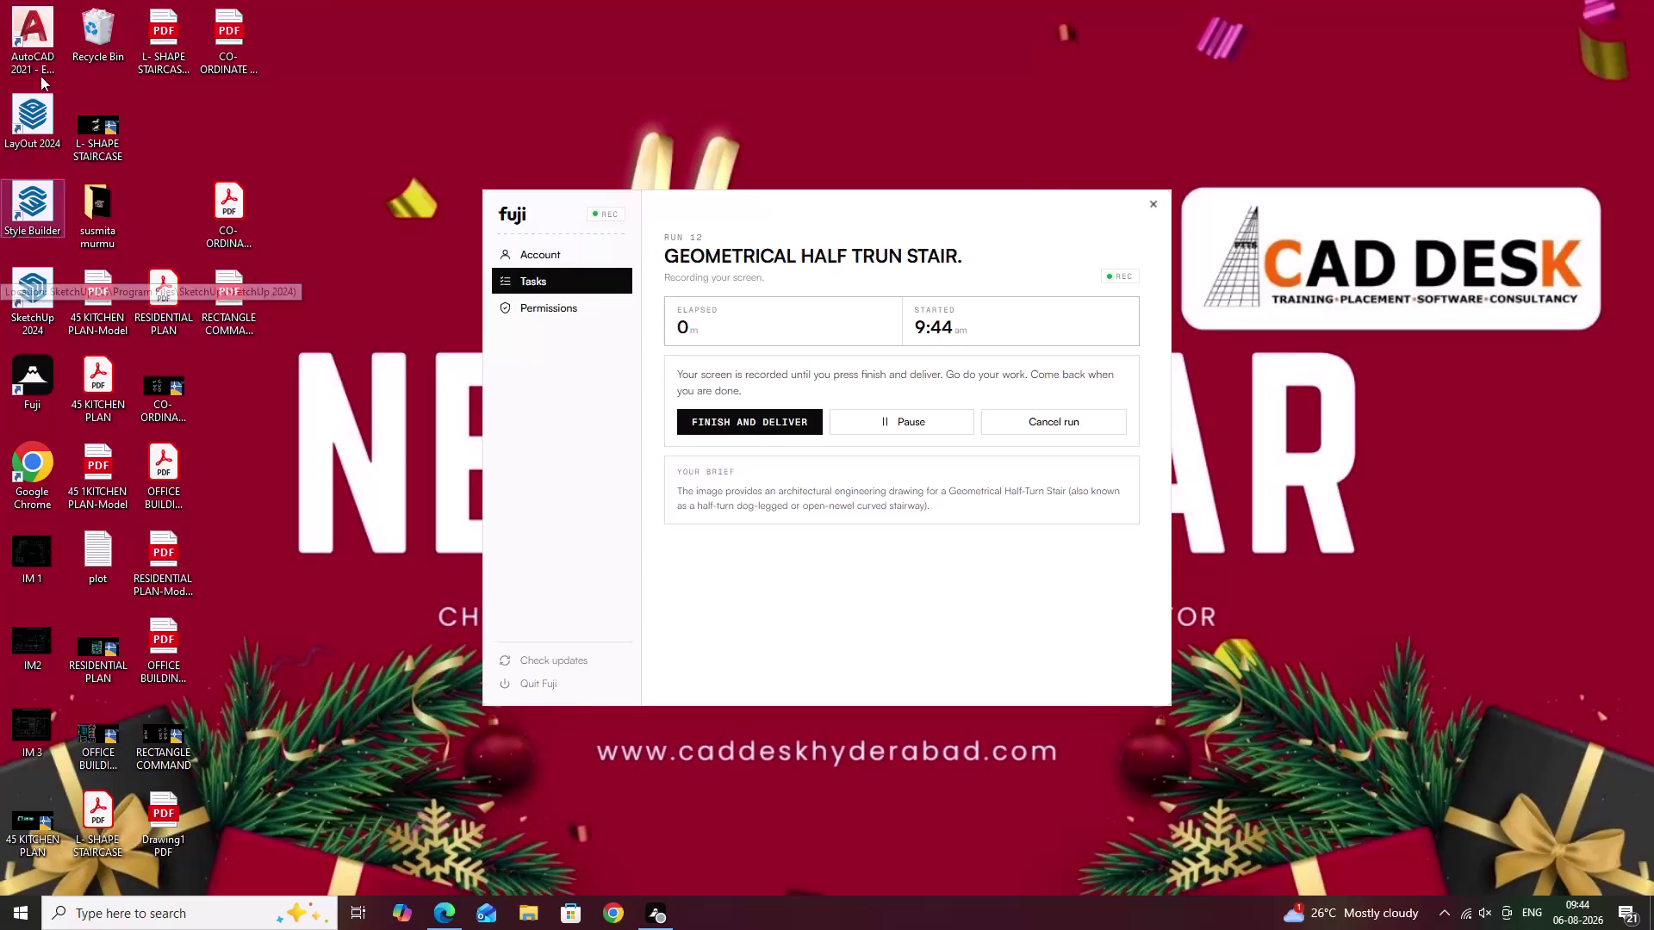
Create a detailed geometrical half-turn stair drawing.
Launch AutoCAD 2021 from its desktop shortcut.
double_click(42, 55)
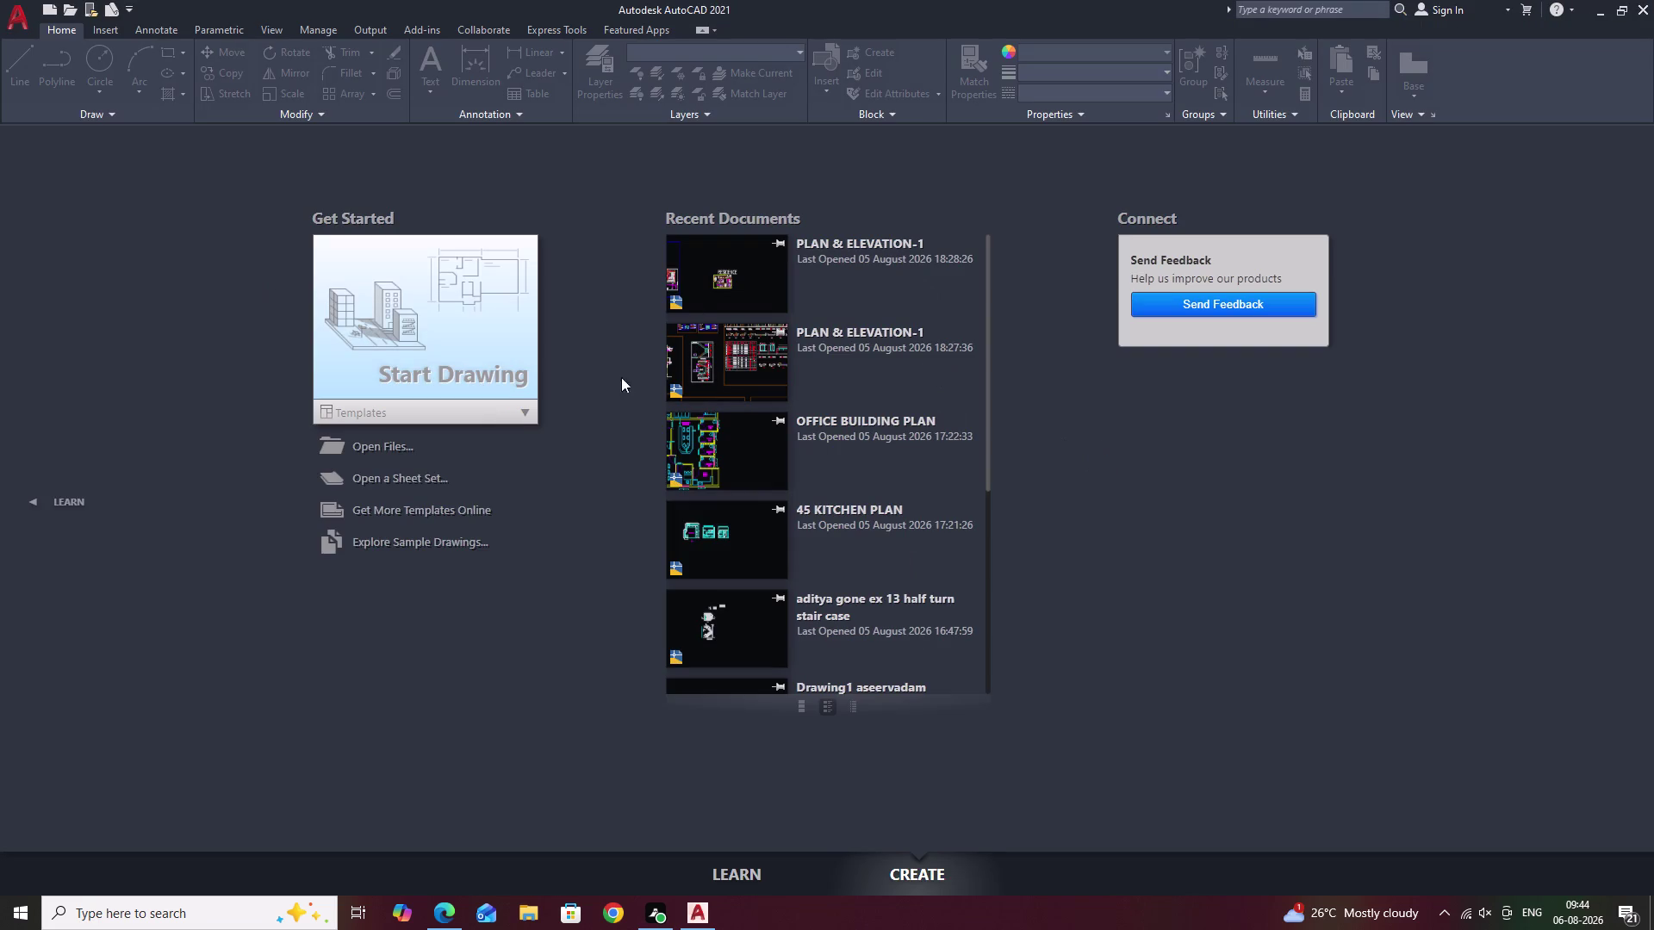
Start a new blank drawing and bring up Drawing Units with UN.
click(437, 340)
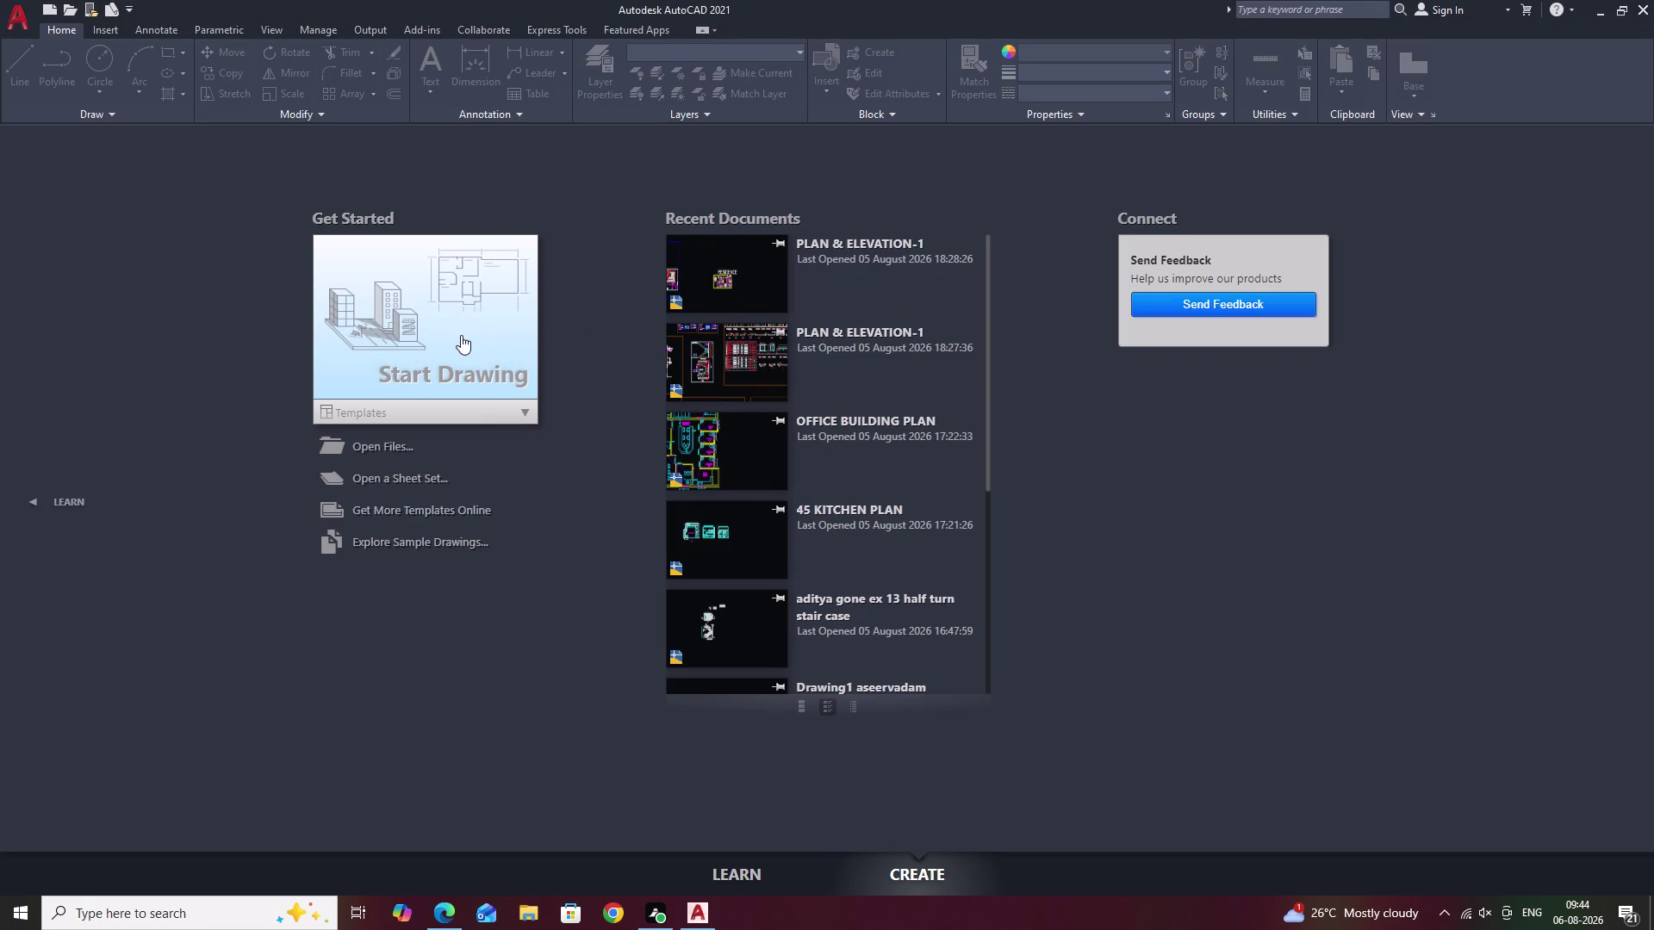
click(461, 335)
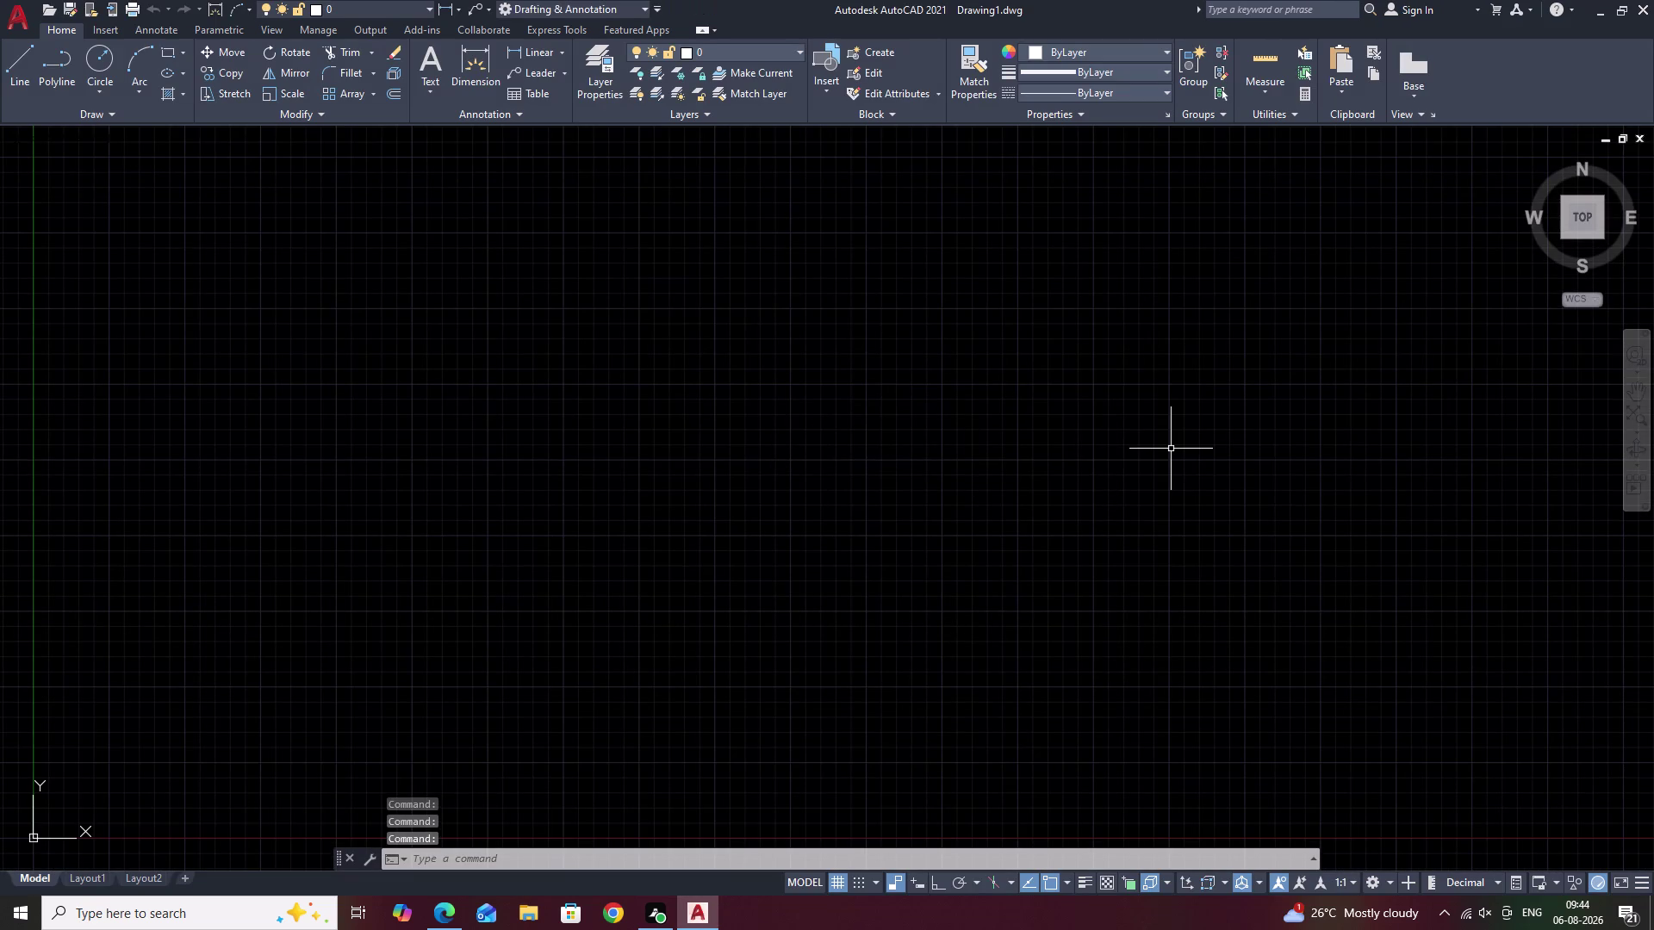
text(UN)
key(space)
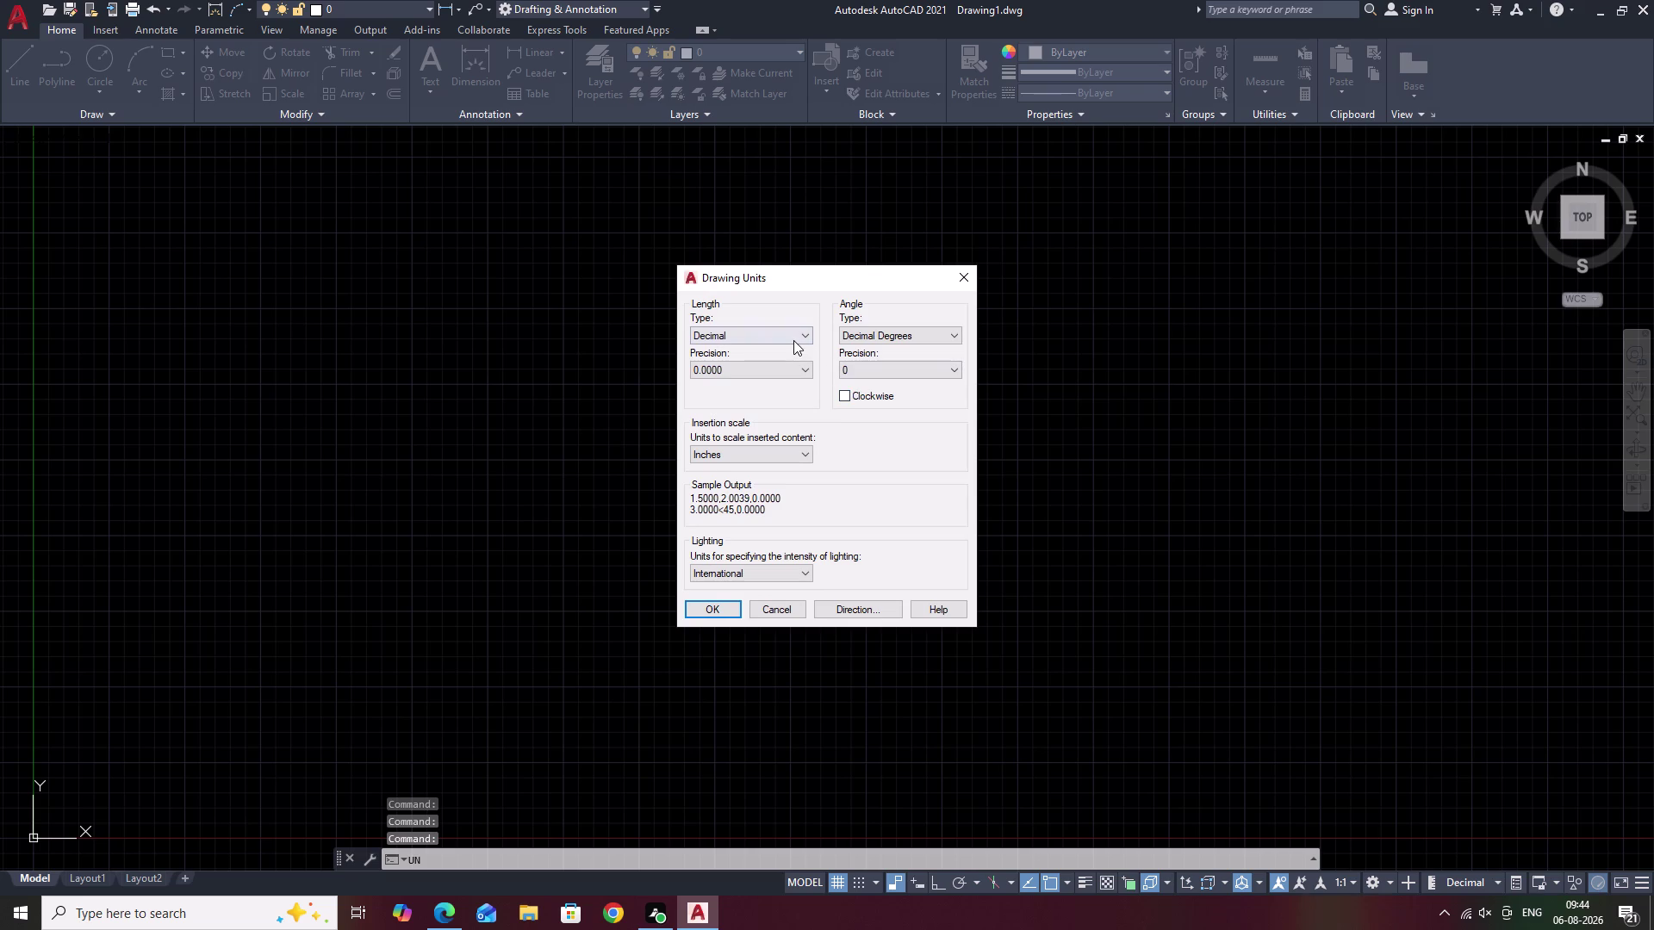
Set length type to Engineering with 0'-0.00" precision and confirm.
click(793, 336)
click(769, 373)
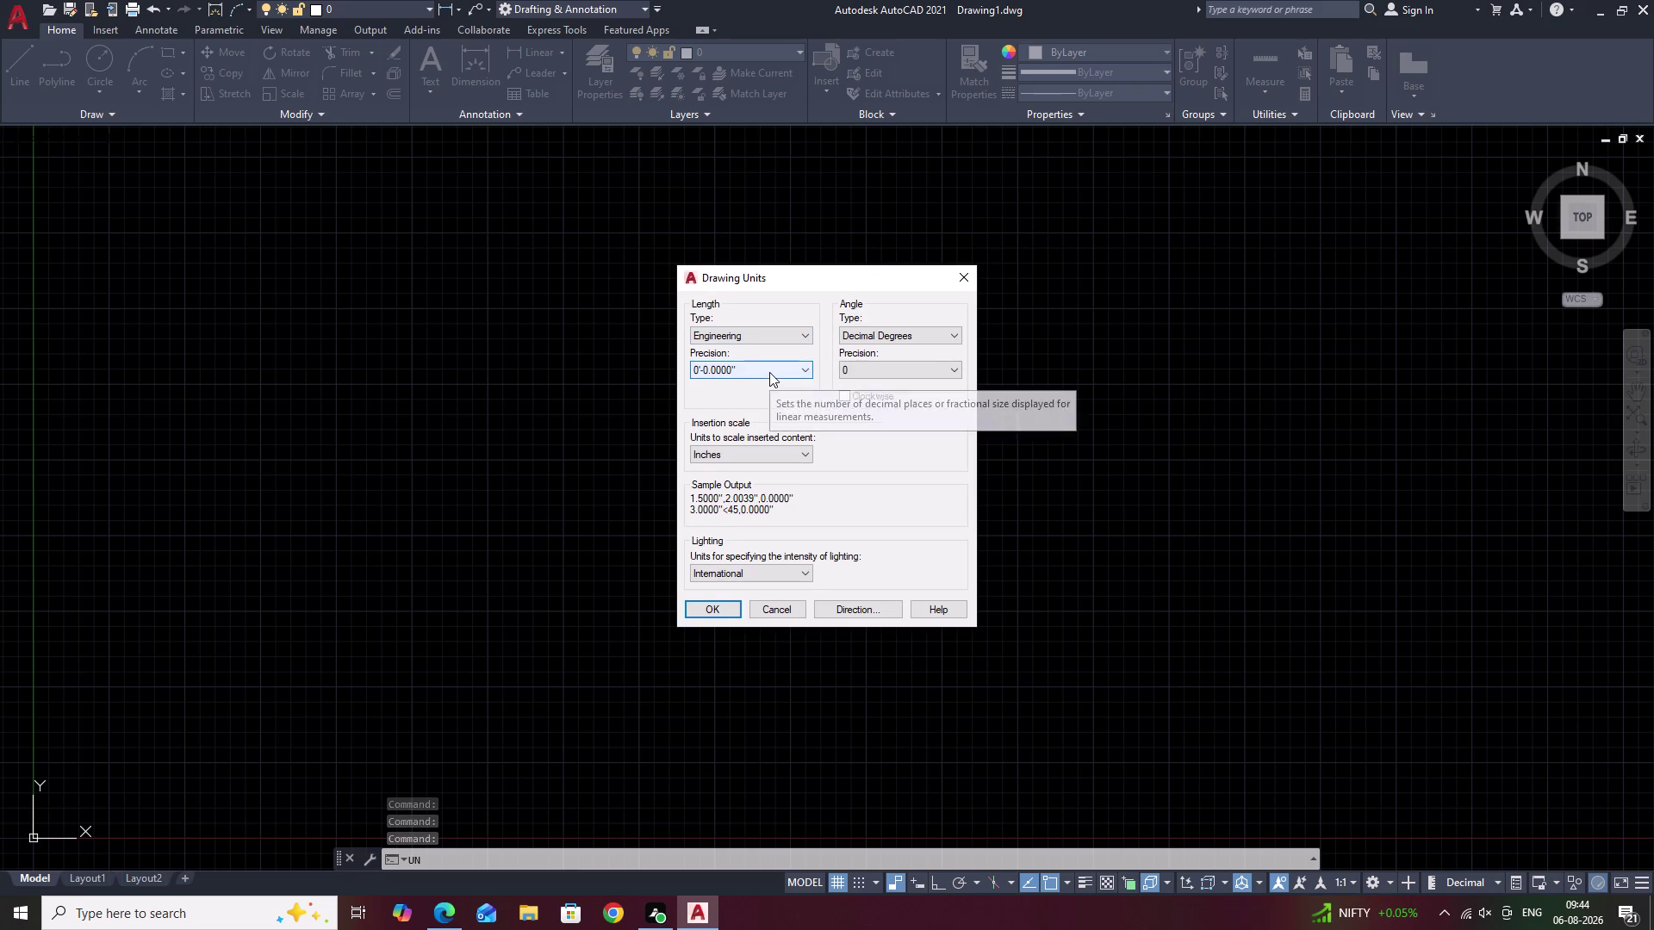
click(769, 372)
click(748, 405)
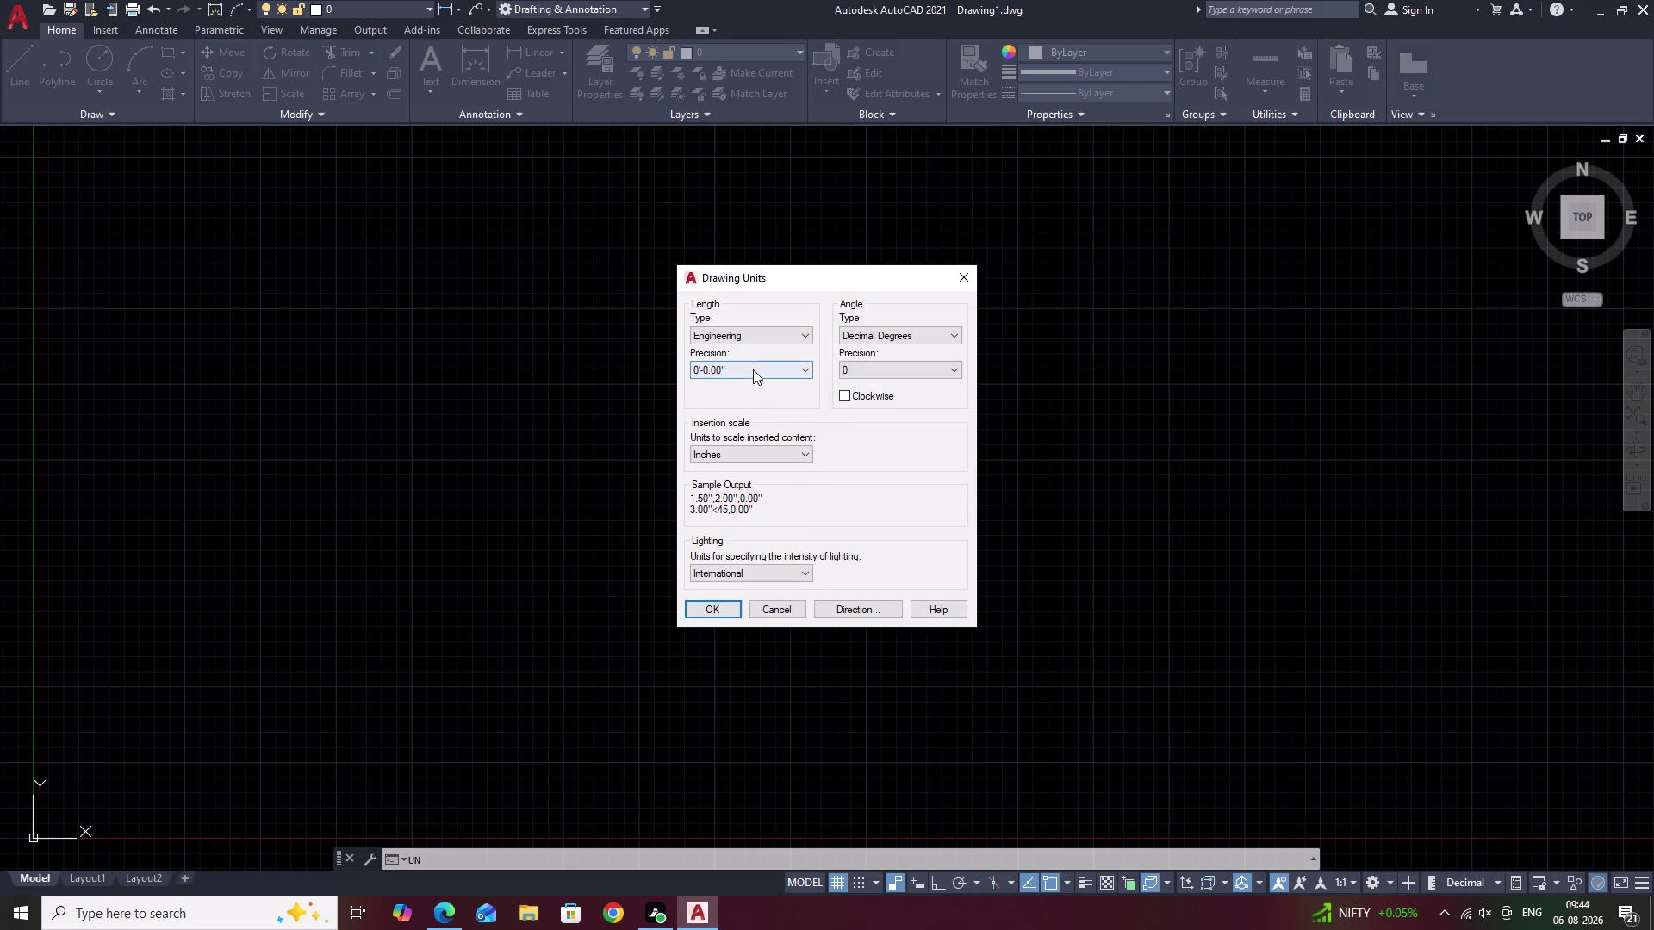
click(728, 611)
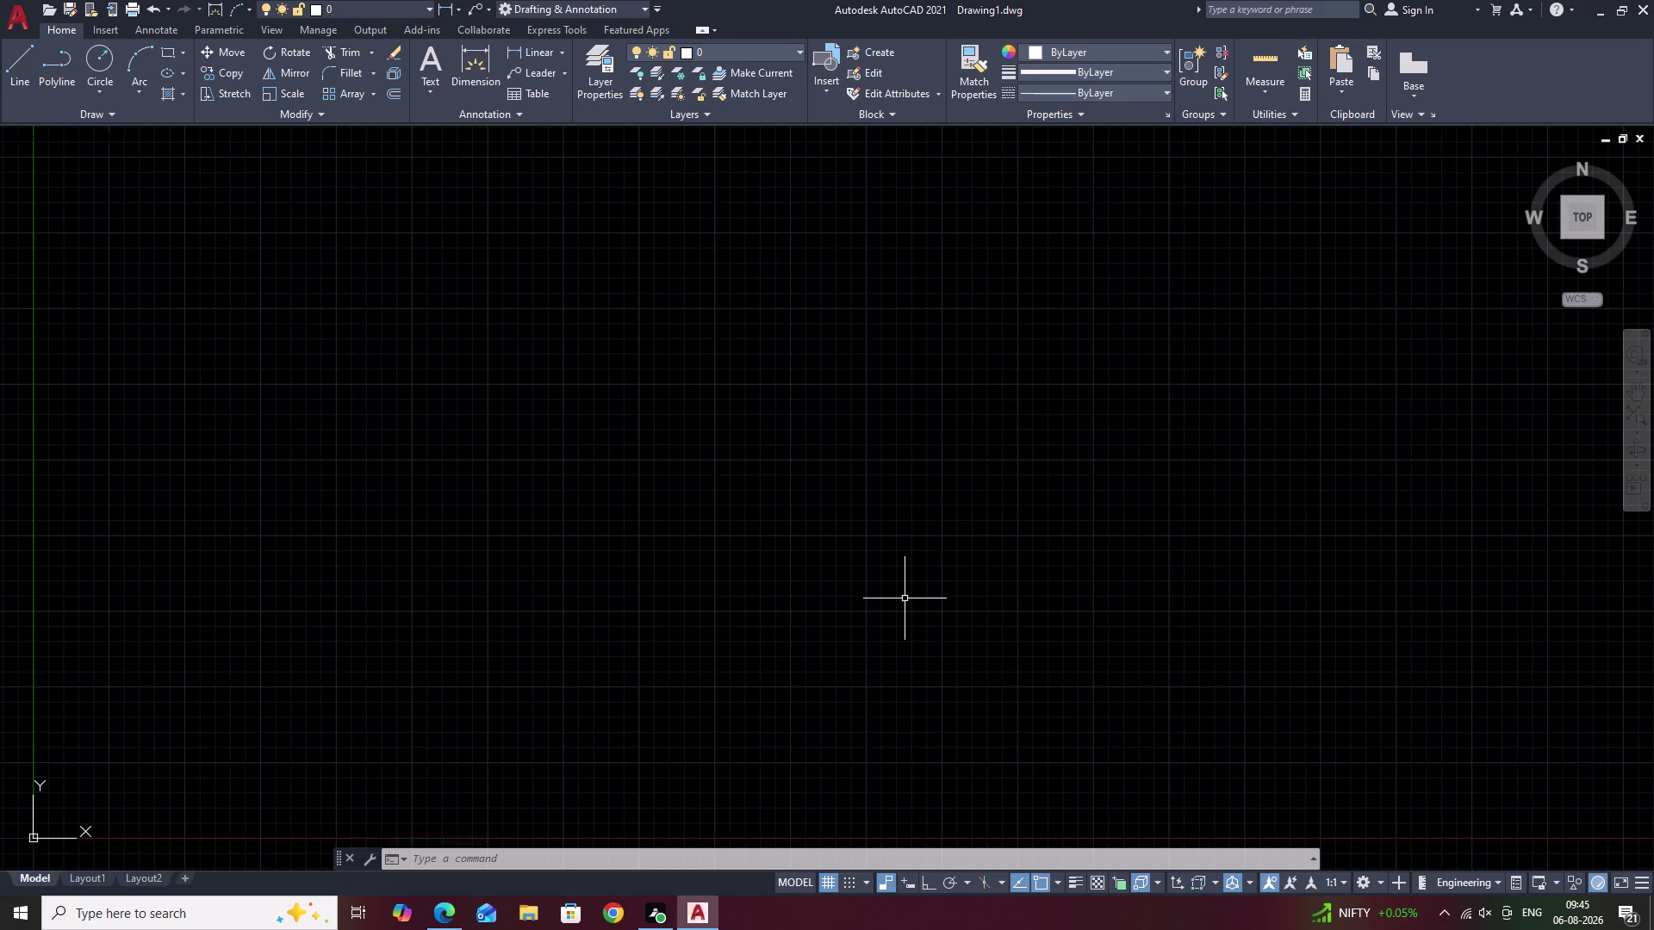
Set the Standard dimension style's primary units to Engineering with 0'-0.00" precision.
text(D)
key(space)
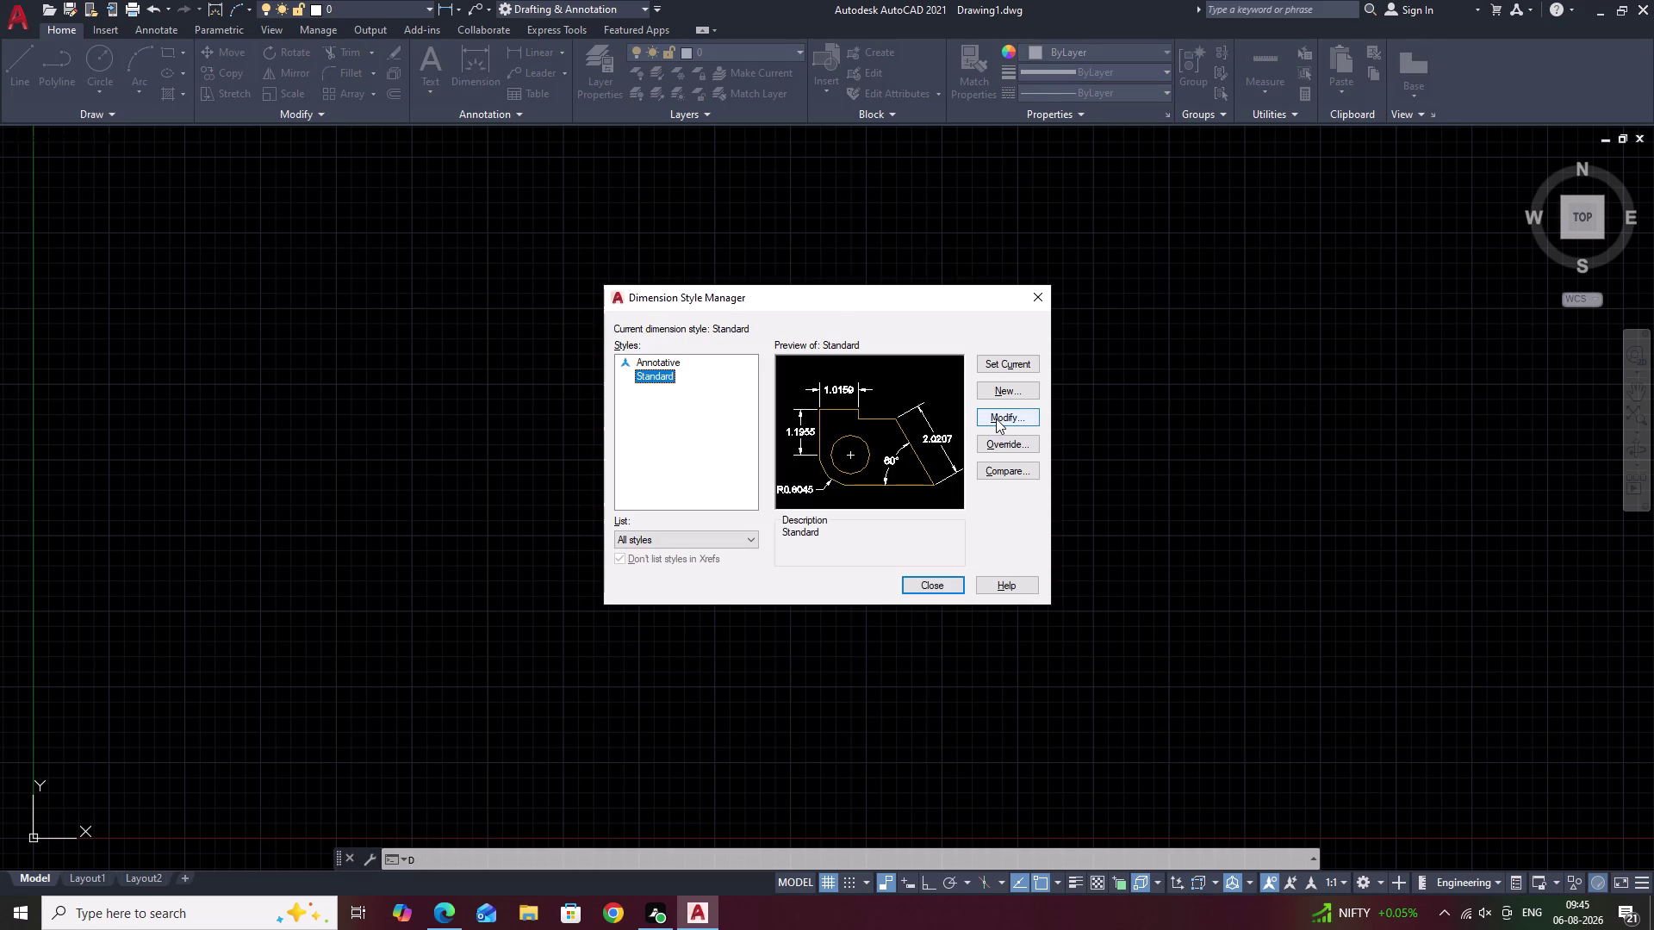
click(996, 419)
click(818, 273)
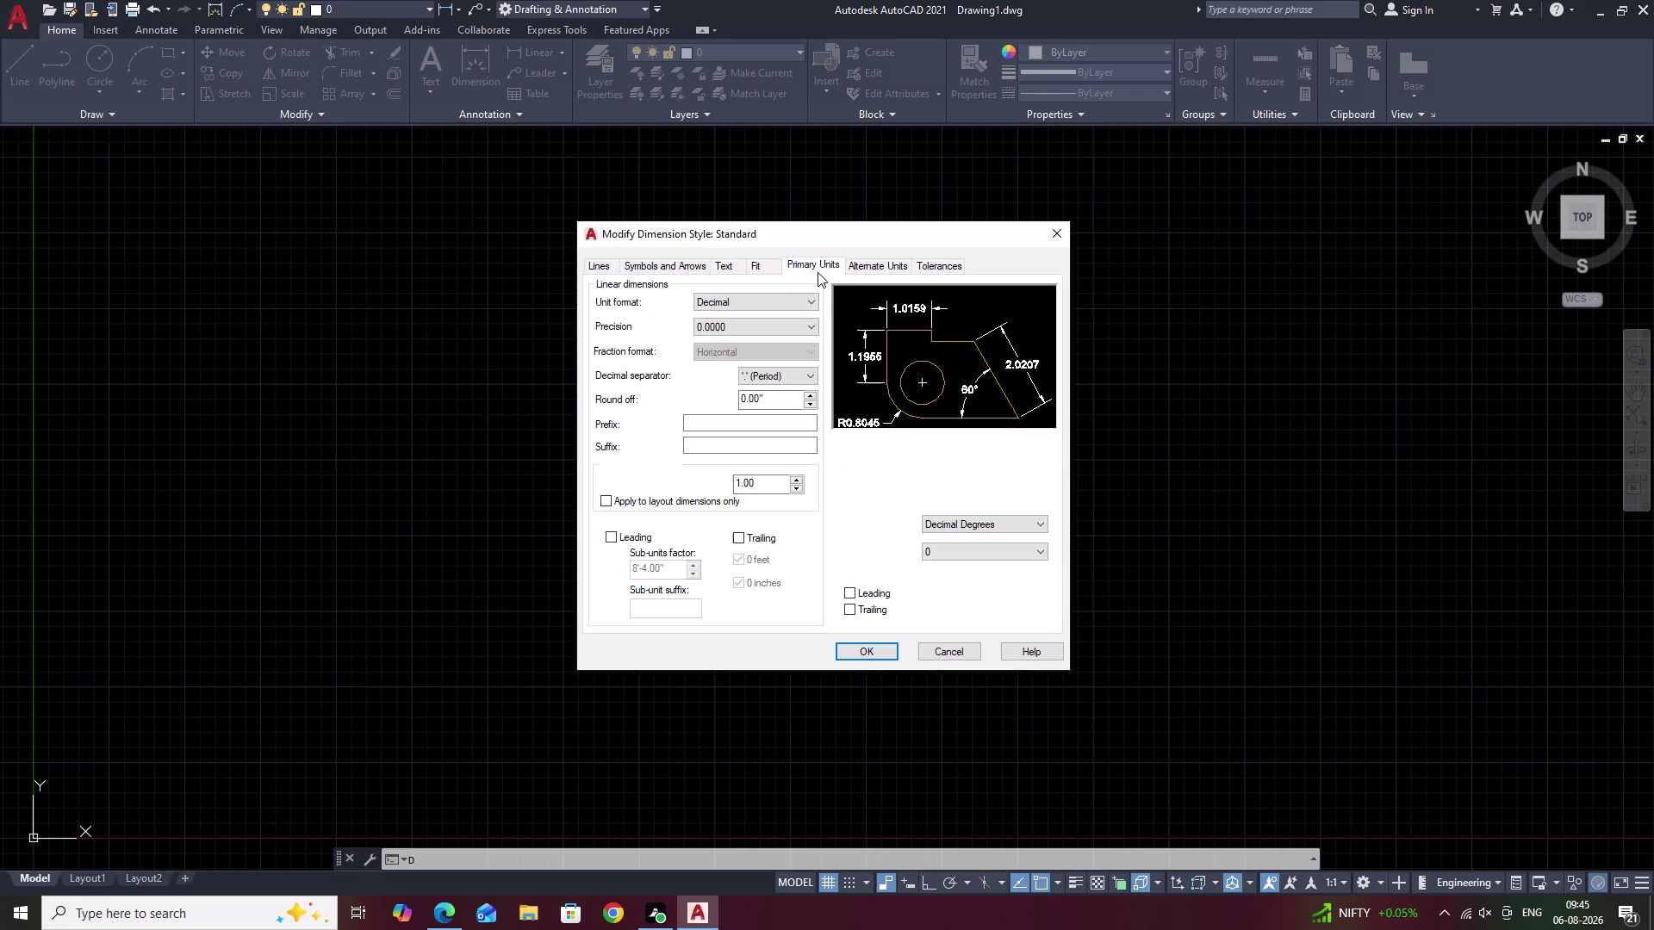
click(787, 309)
click(765, 345)
click(775, 326)
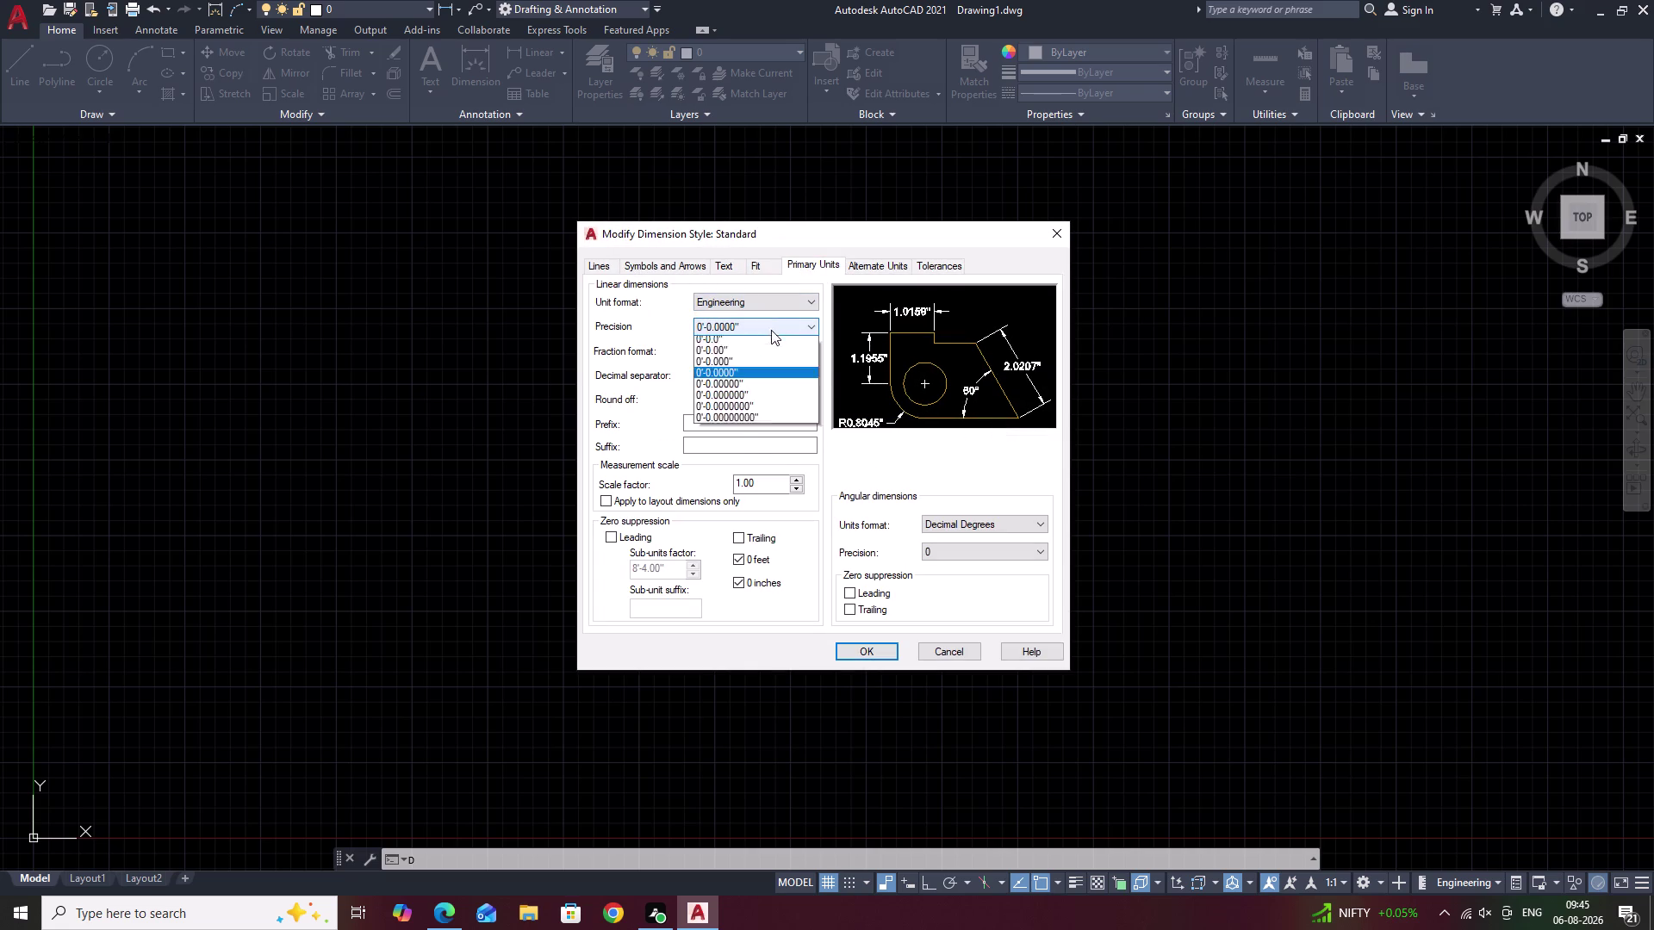
click(763, 363)
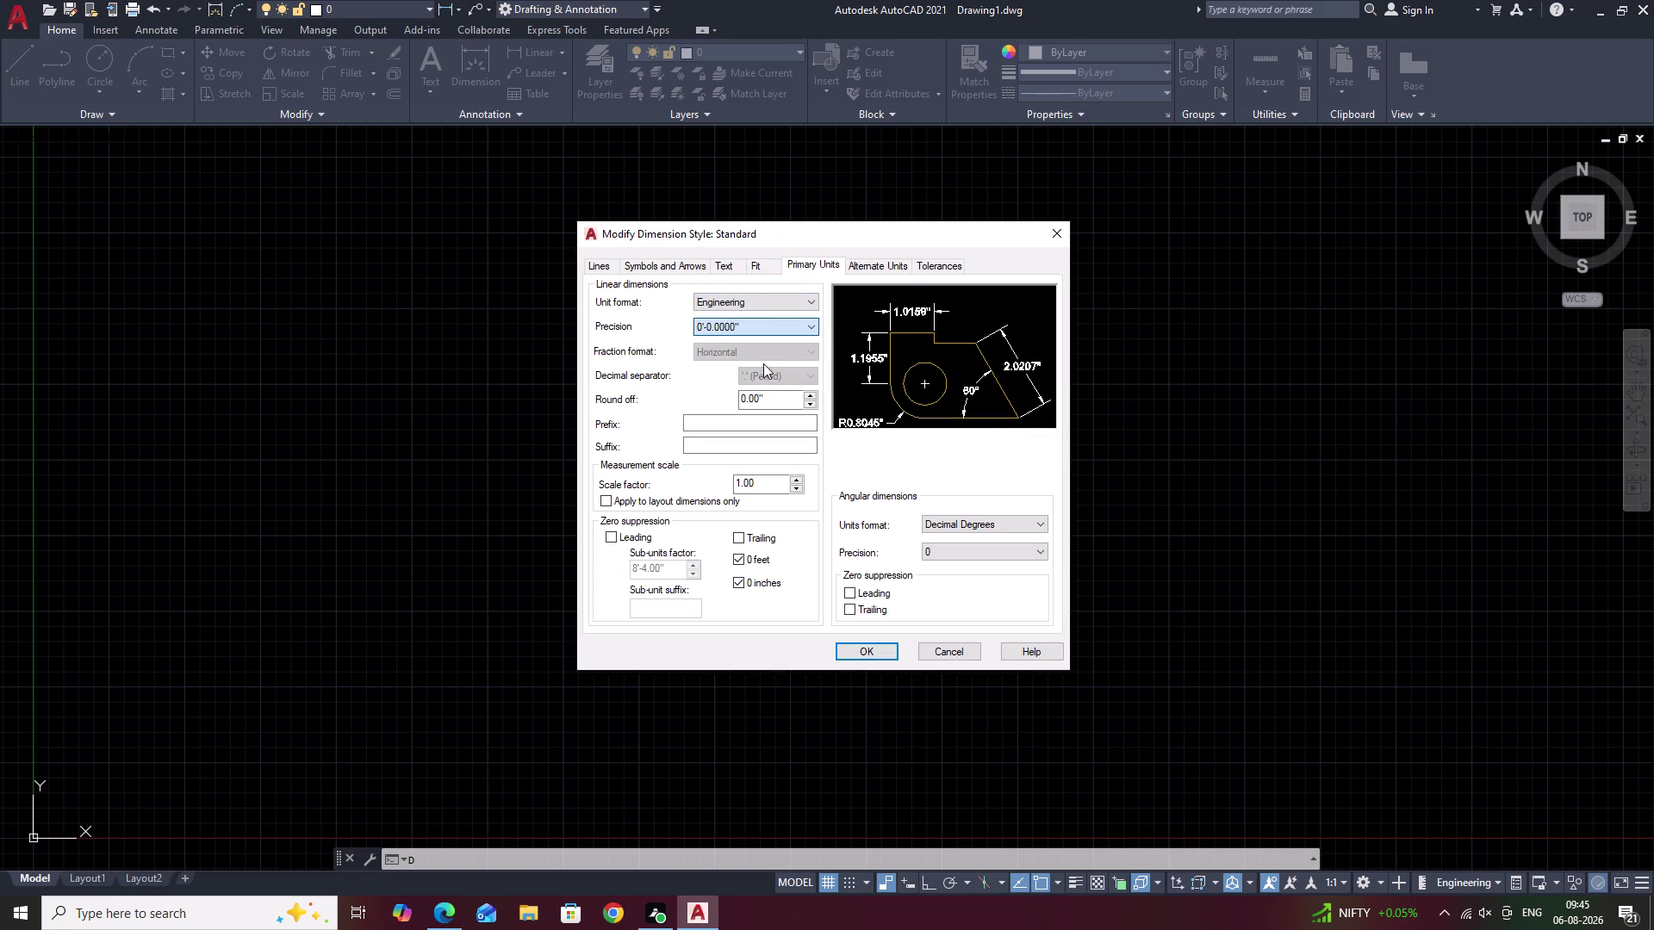
click(866, 644)
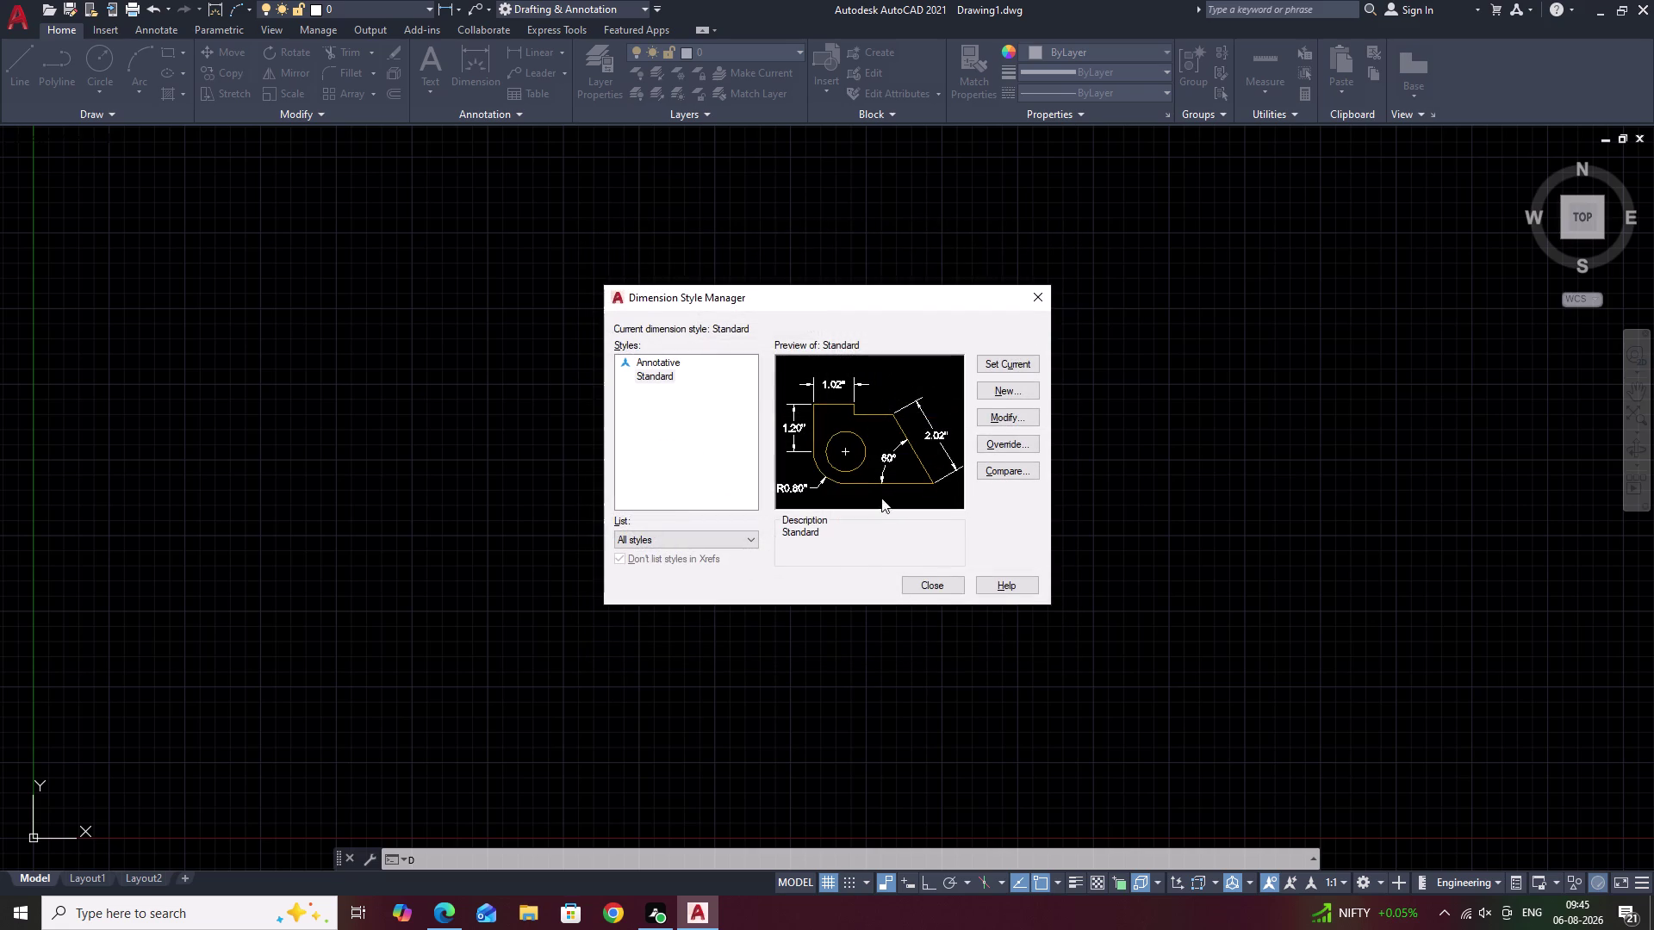
Give the Standard style text height 2 and arrow size 2, then close the manager.
click(991, 412)
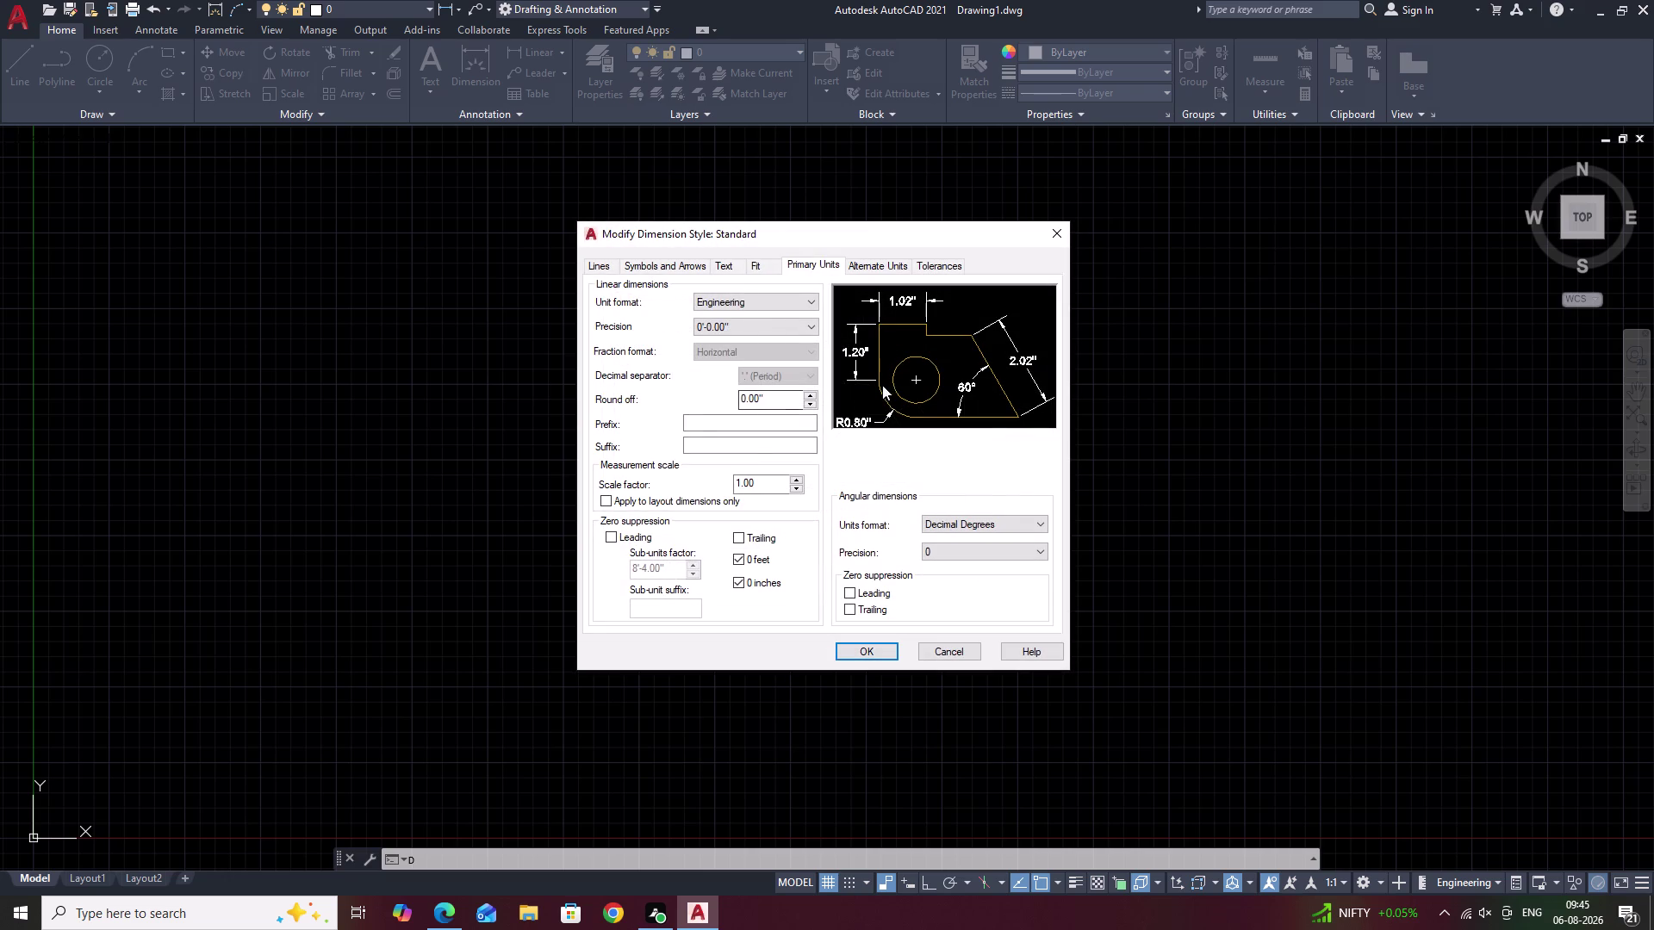
click(721, 268)
drag(791, 394, 704, 391)
key(BackSpace)
key(2)
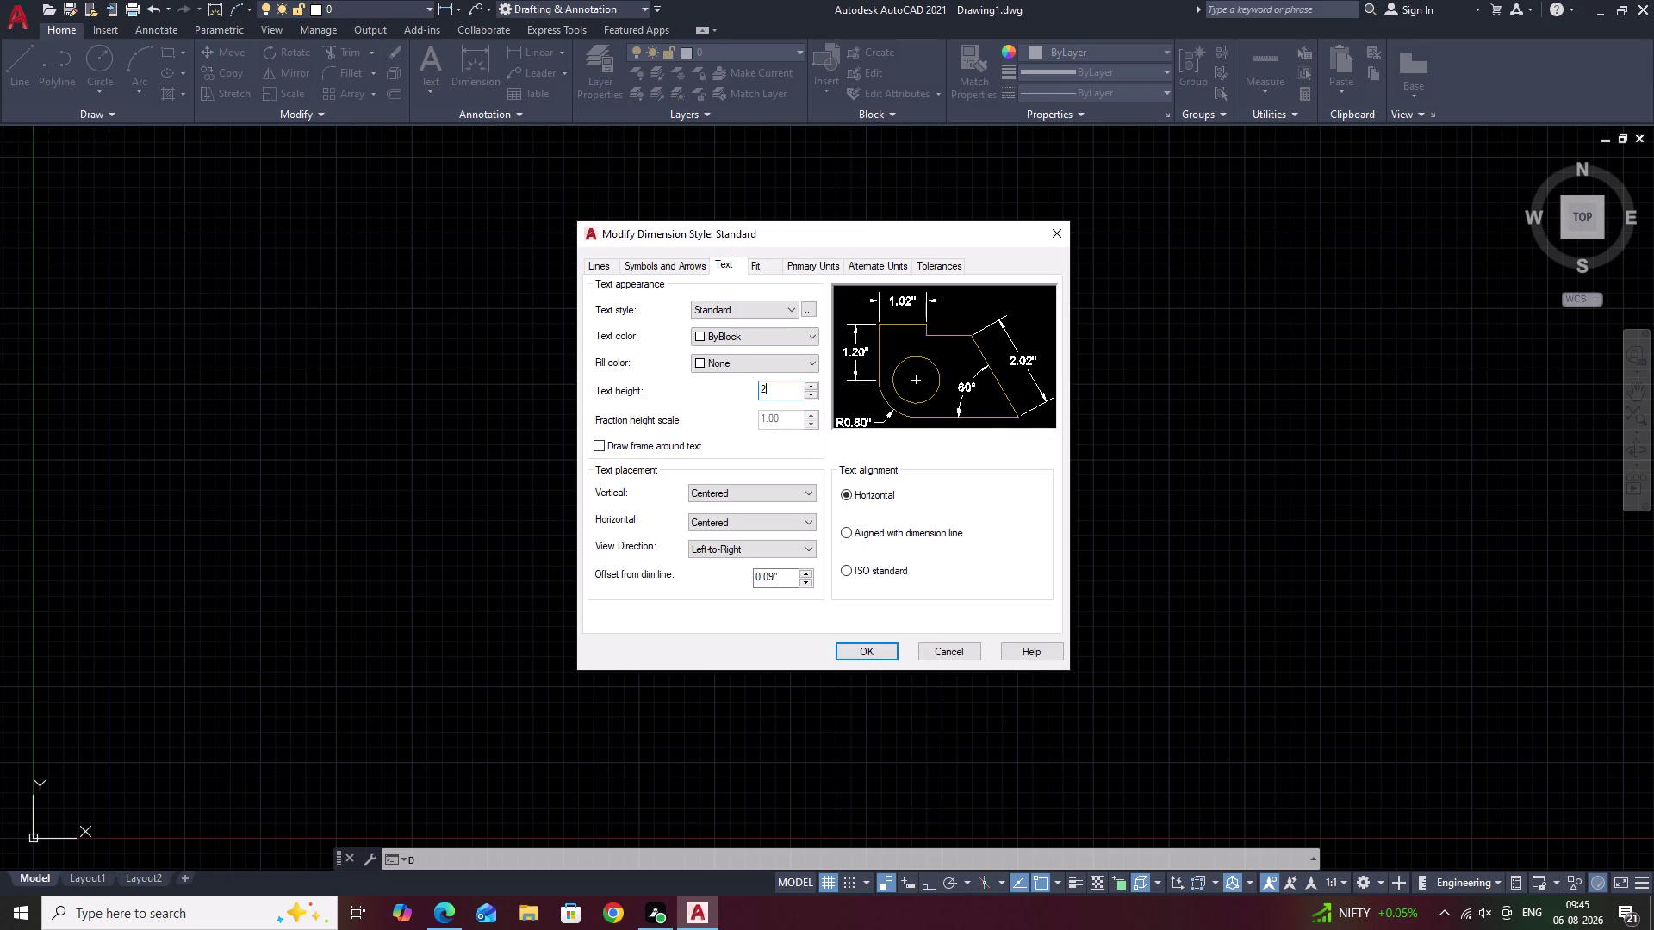
click(653, 260)
drag(638, 435, 564, 429)
key(BackSpace)
key(2)
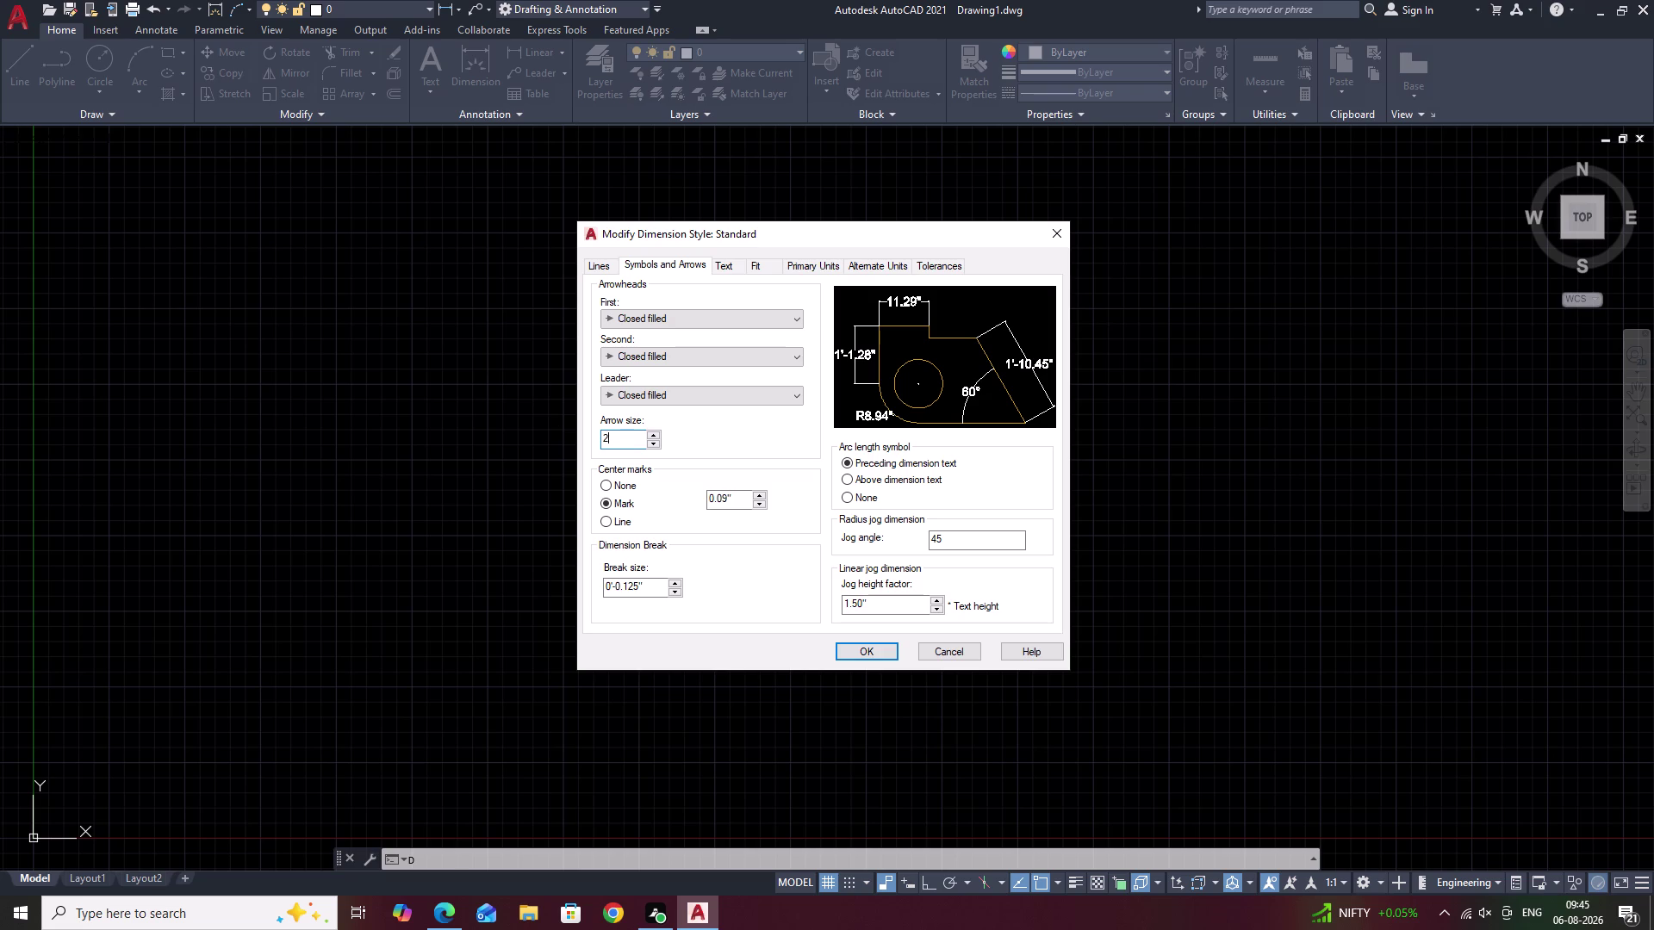
click(871, 646)
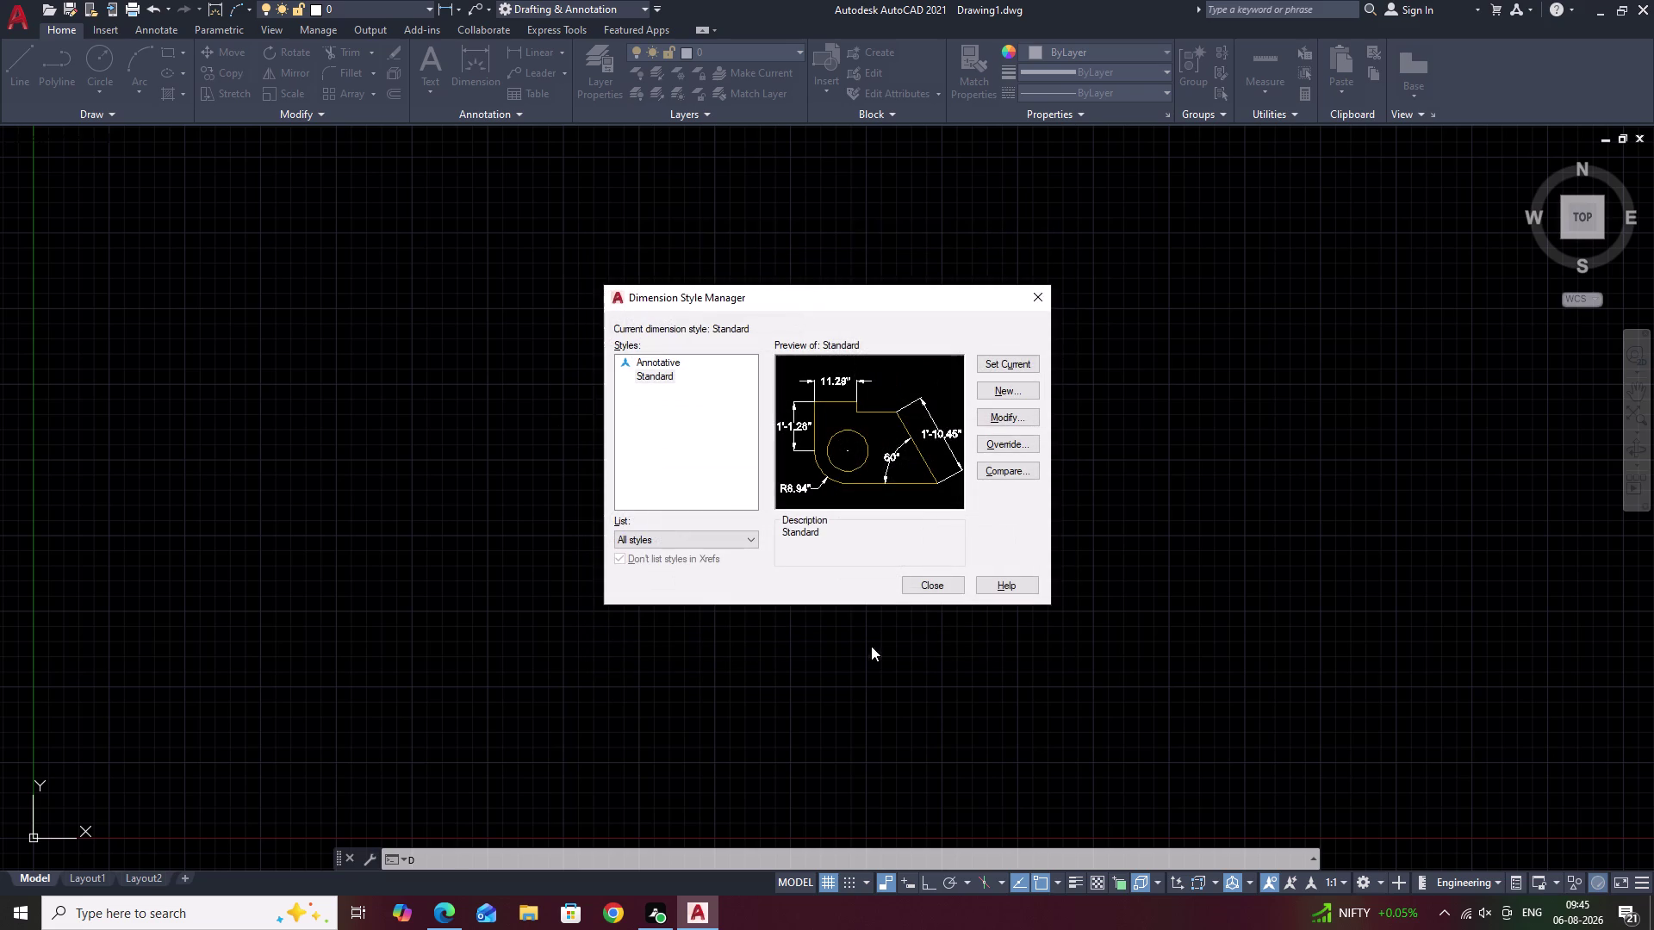
click(924, 587)
scroll(down, 3)
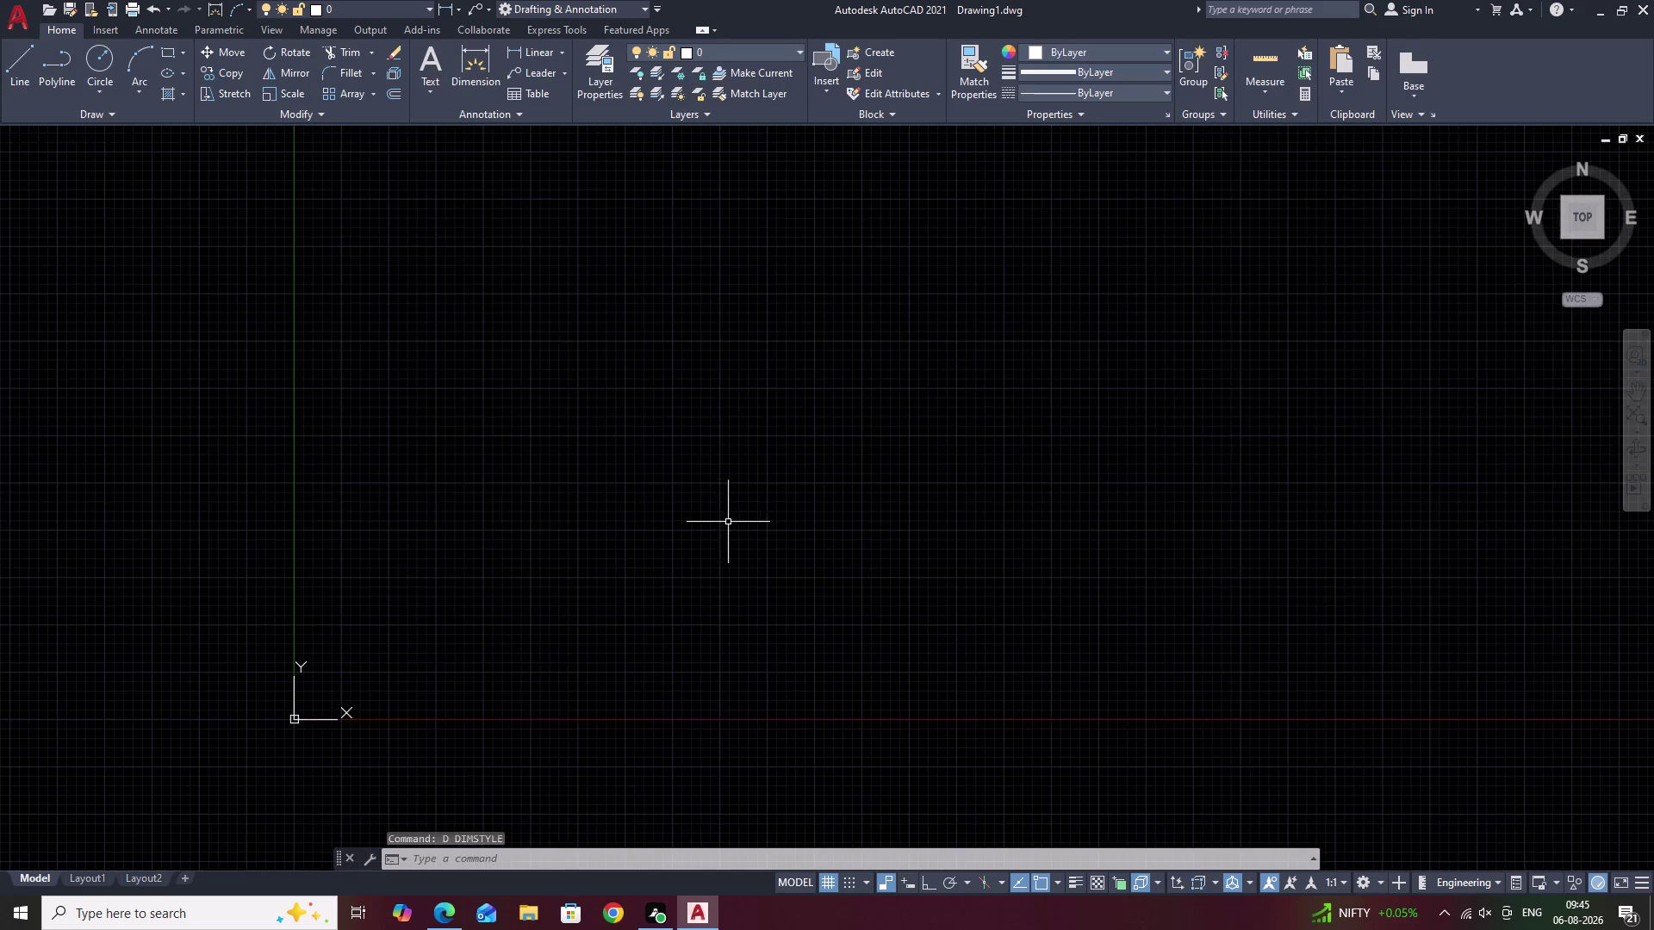
middle_drag(728, 522, 551, 629)
middle_drag(929, 380, 830, 483)
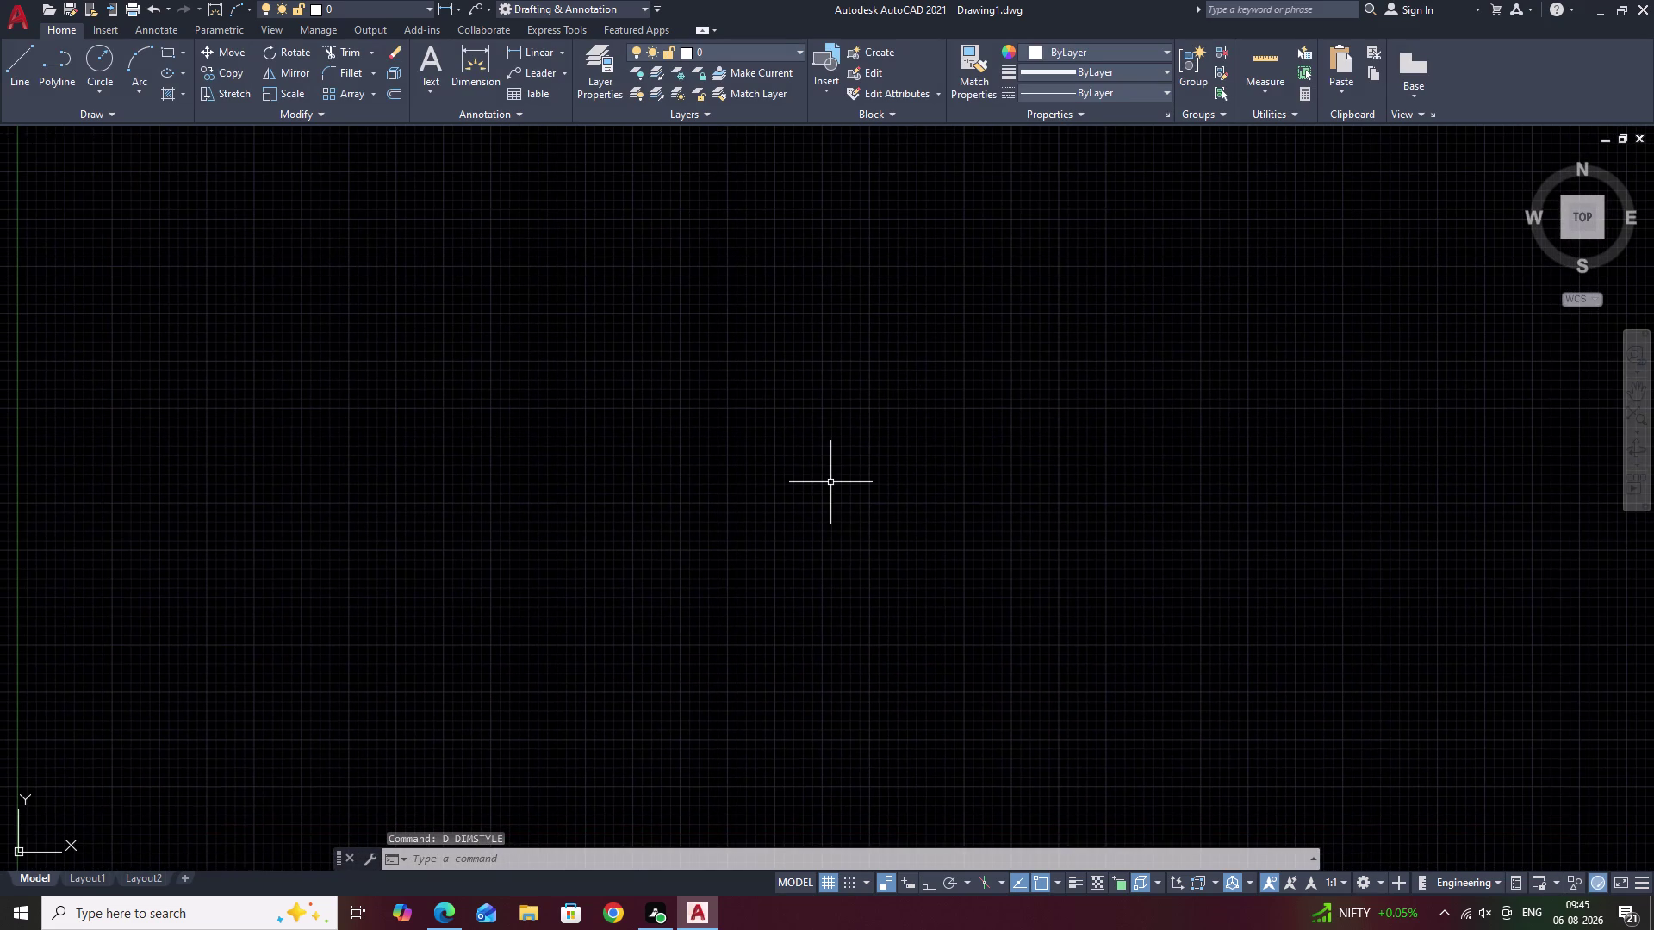
key(x)
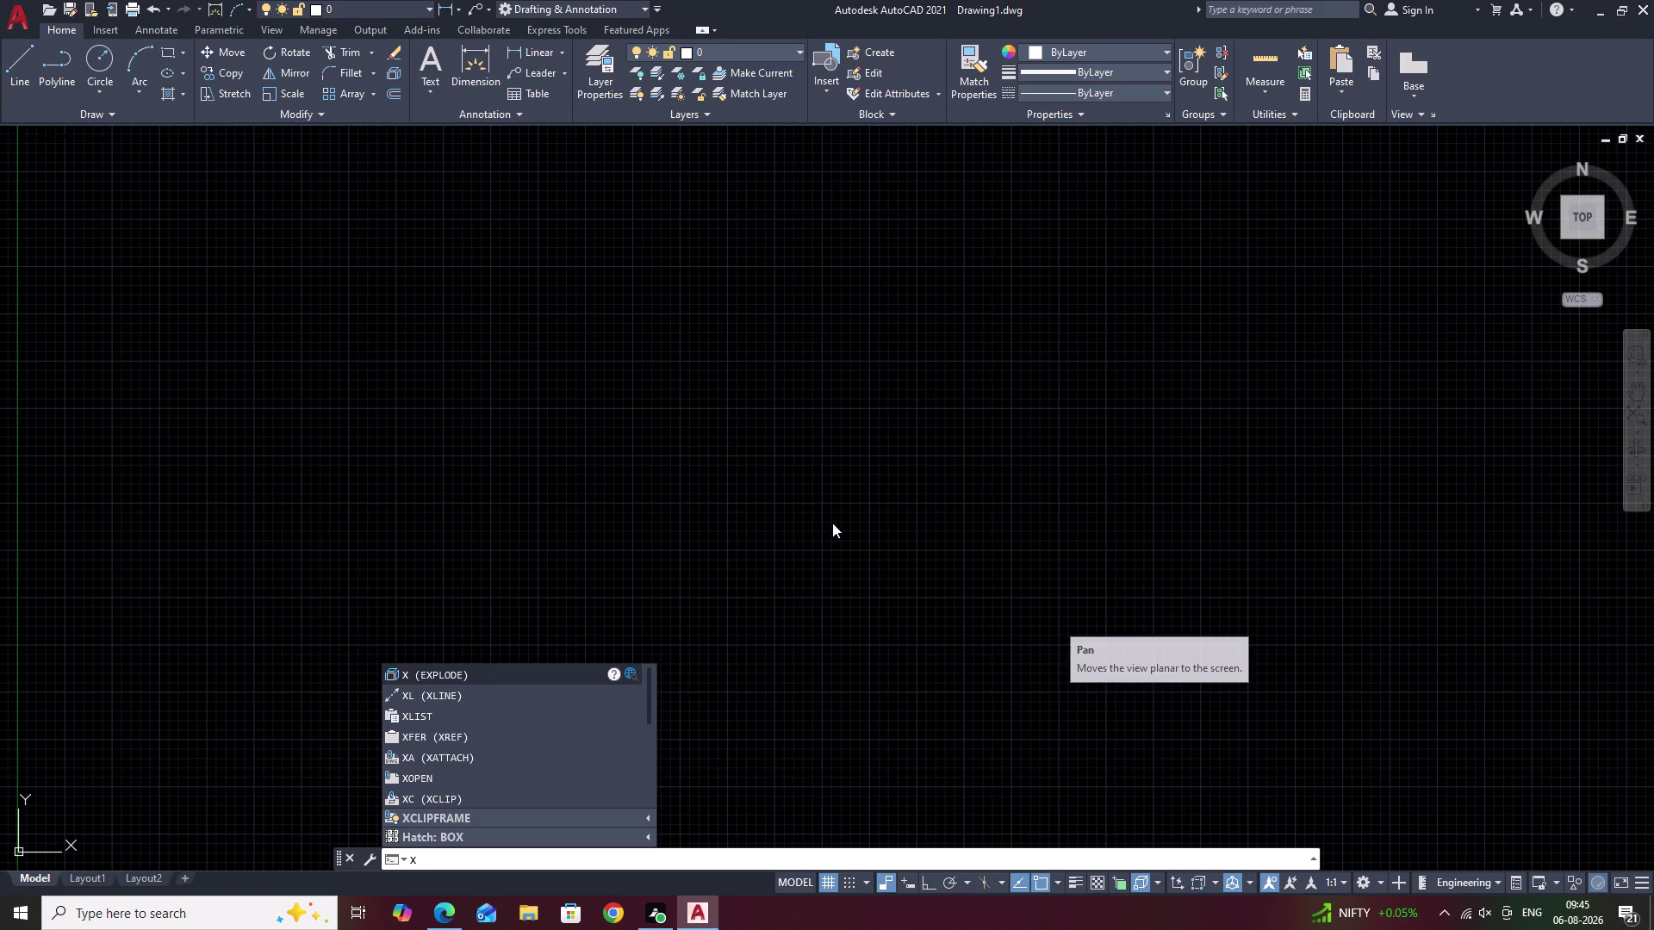
Place a horizontal construction line.
text(L)
key(space)
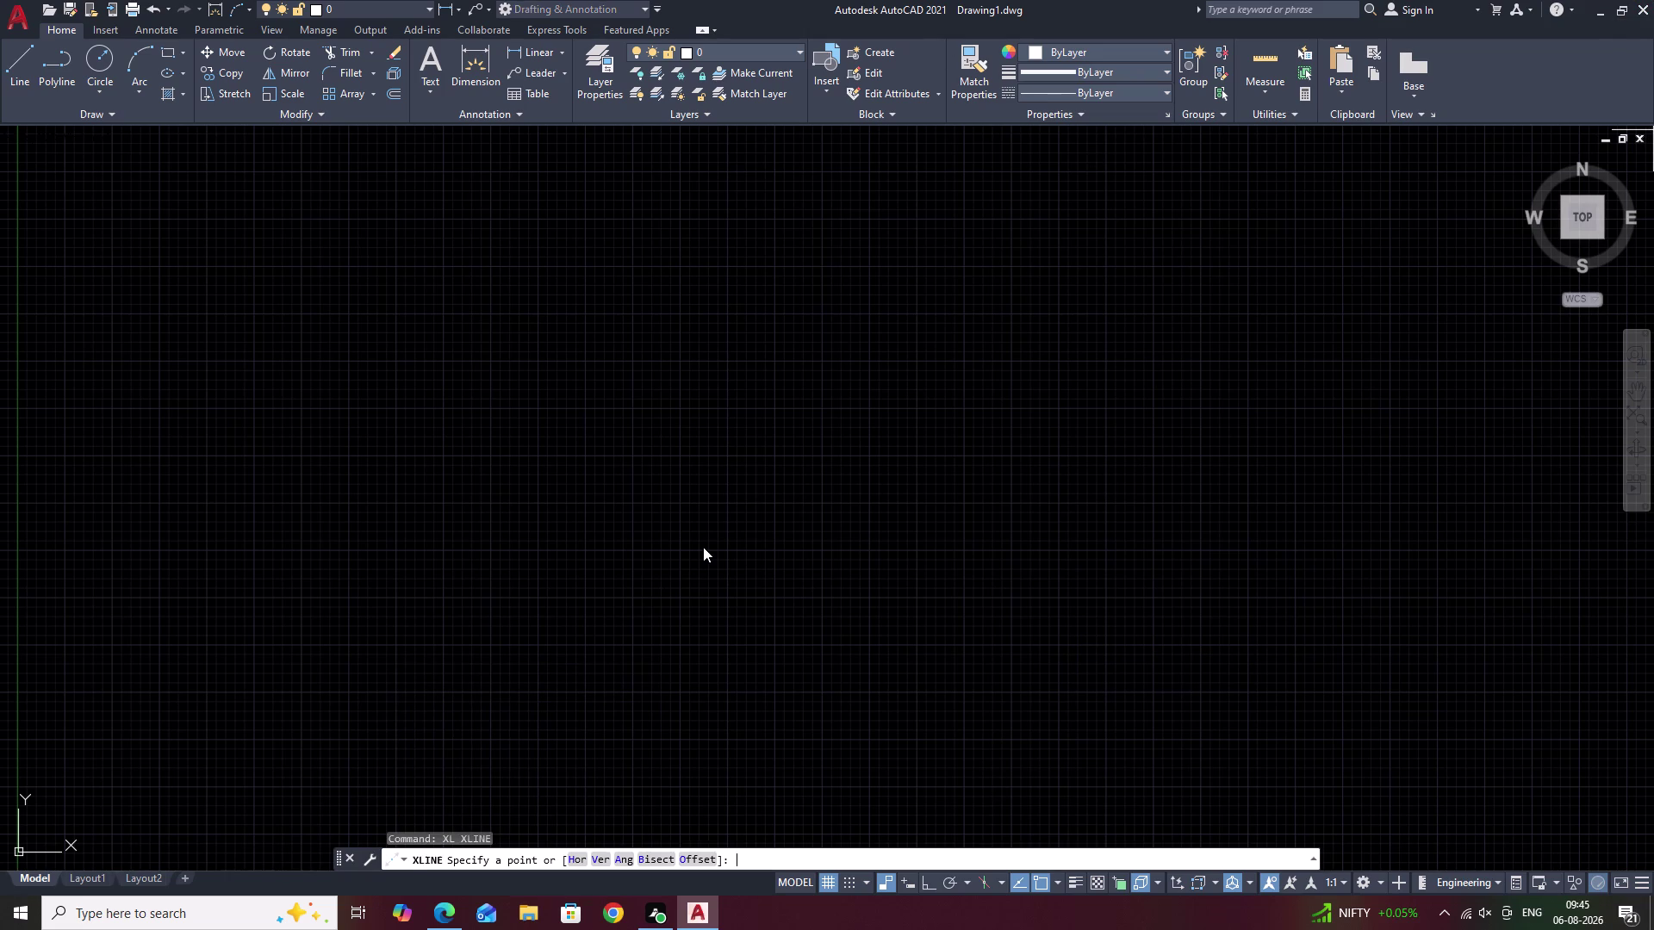
text(H)
key(space)
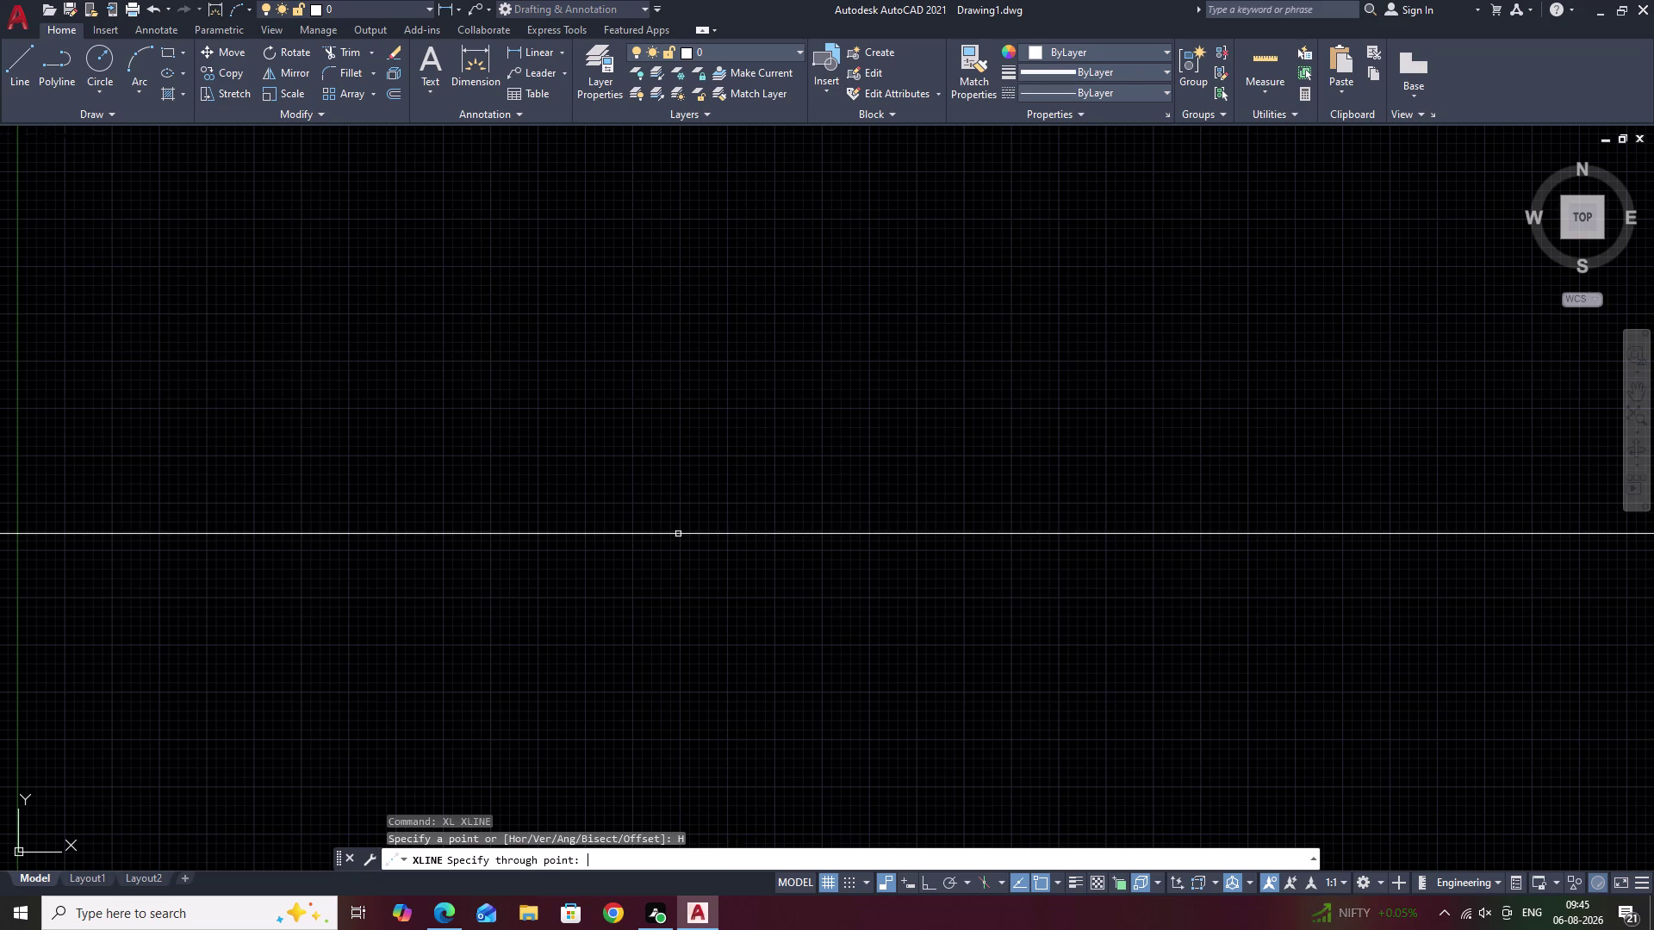
click(676, 267)
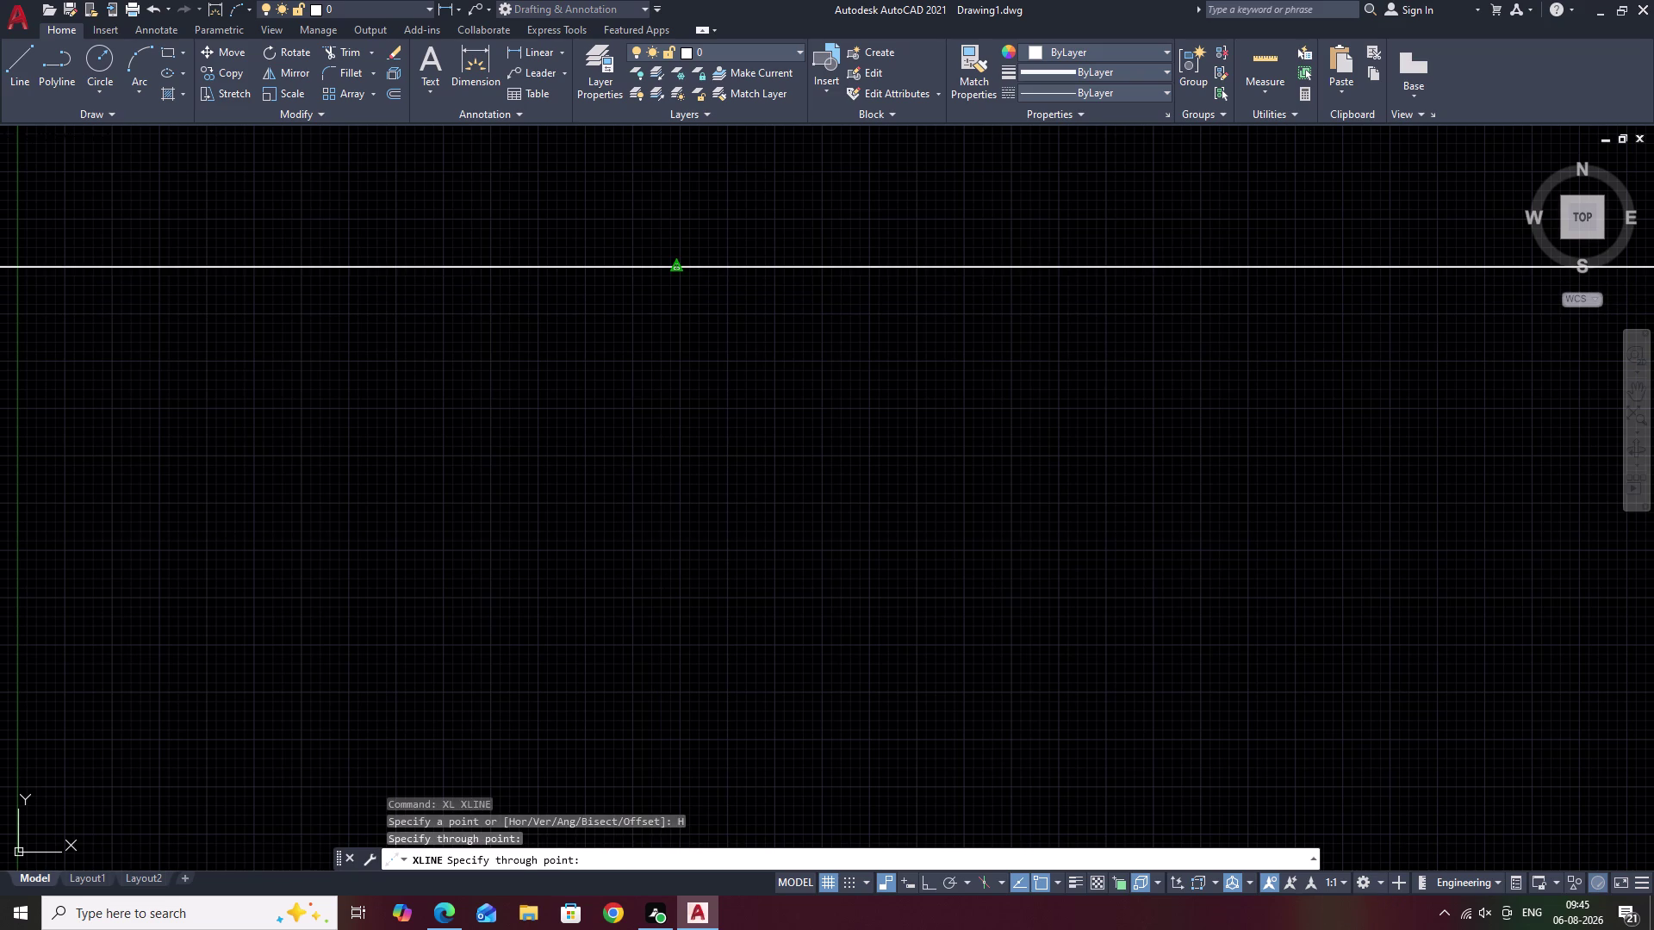
key(Escape)
Place a vertical construction line near the left with XL.
text(XL)
key(space)
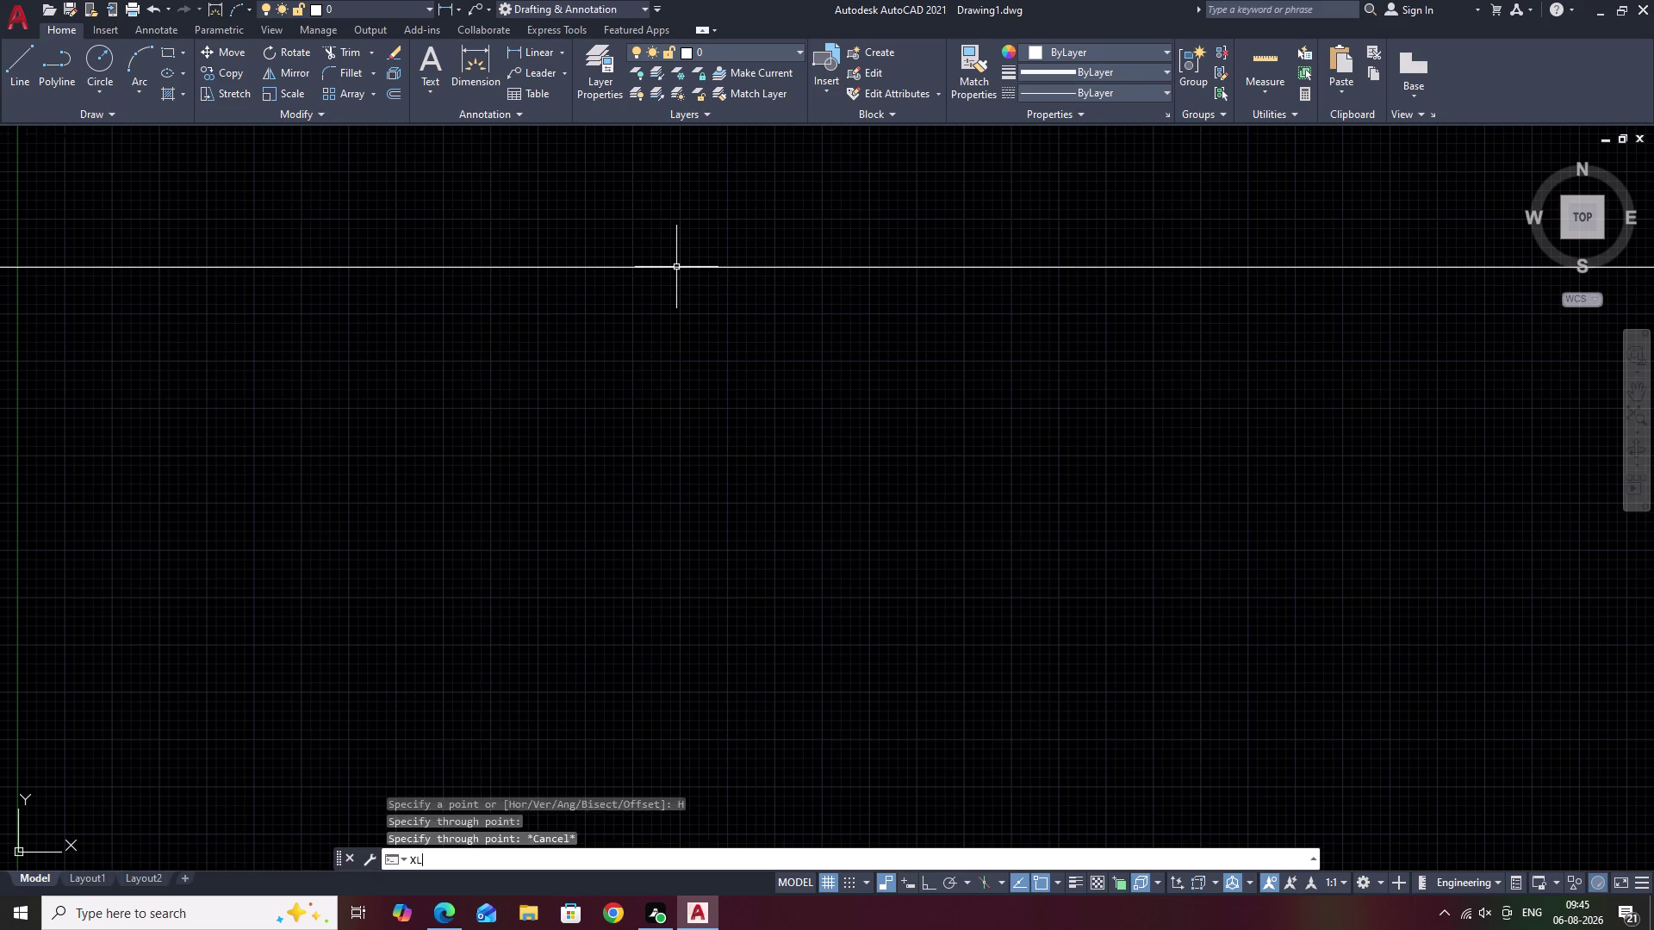
text(V)
key(space)
click(204, 276)
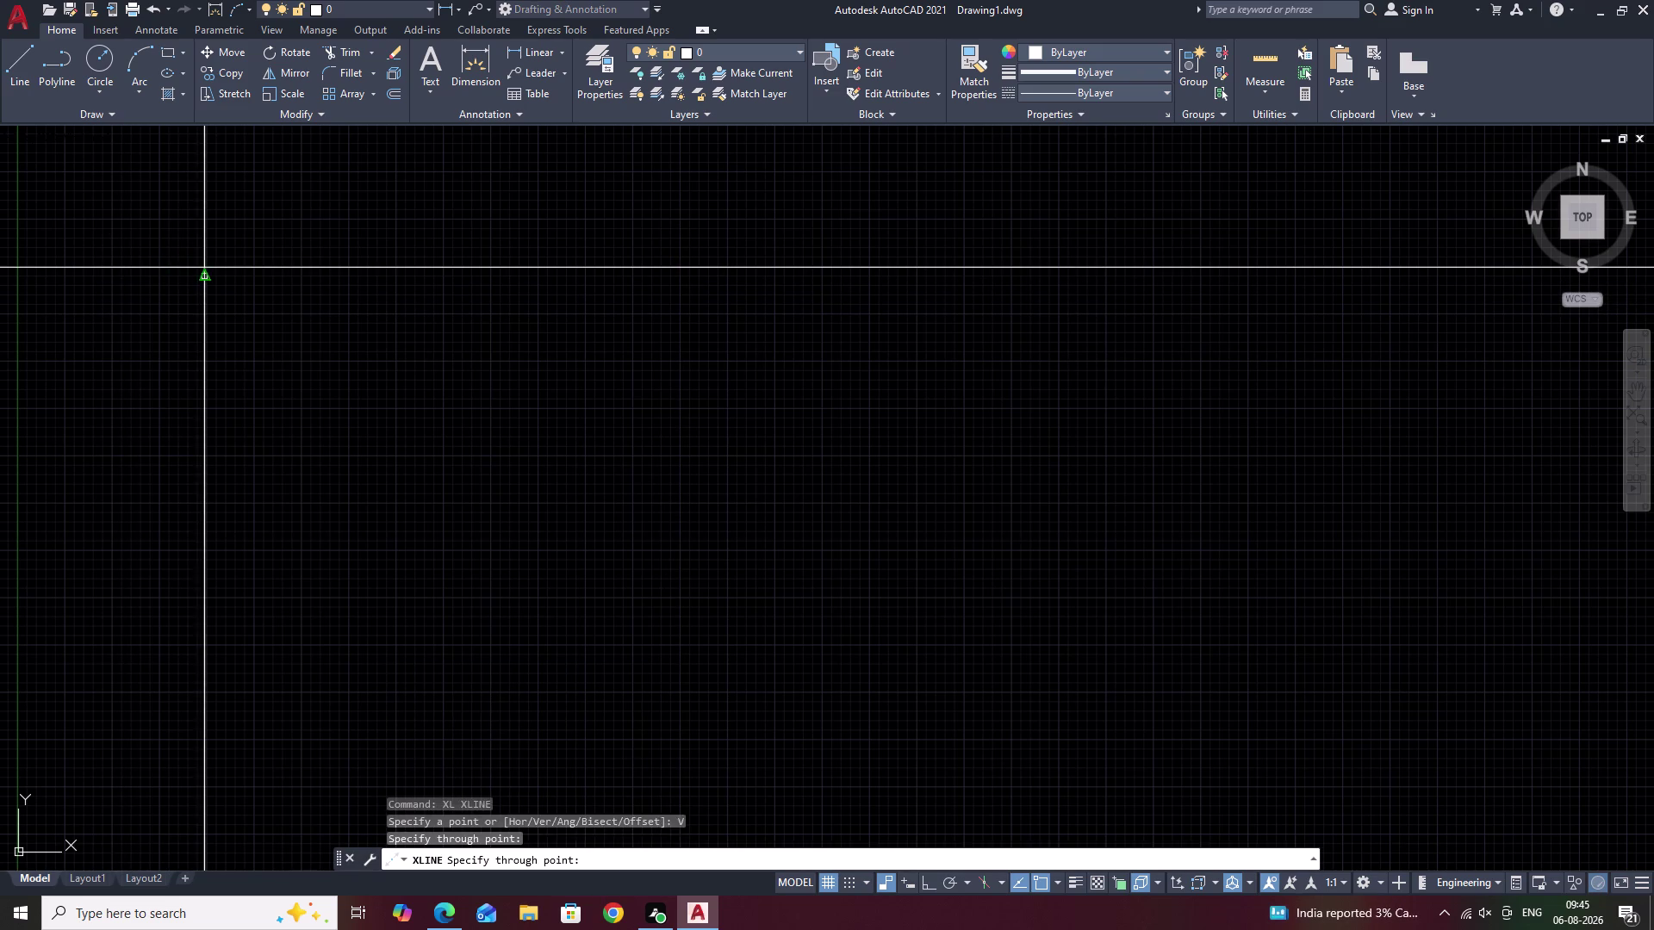
key(Escape)
Trim the crossing construction lines with a fence to form a corner.
middle_drag(463, 271, 844, 419)
text(TR)
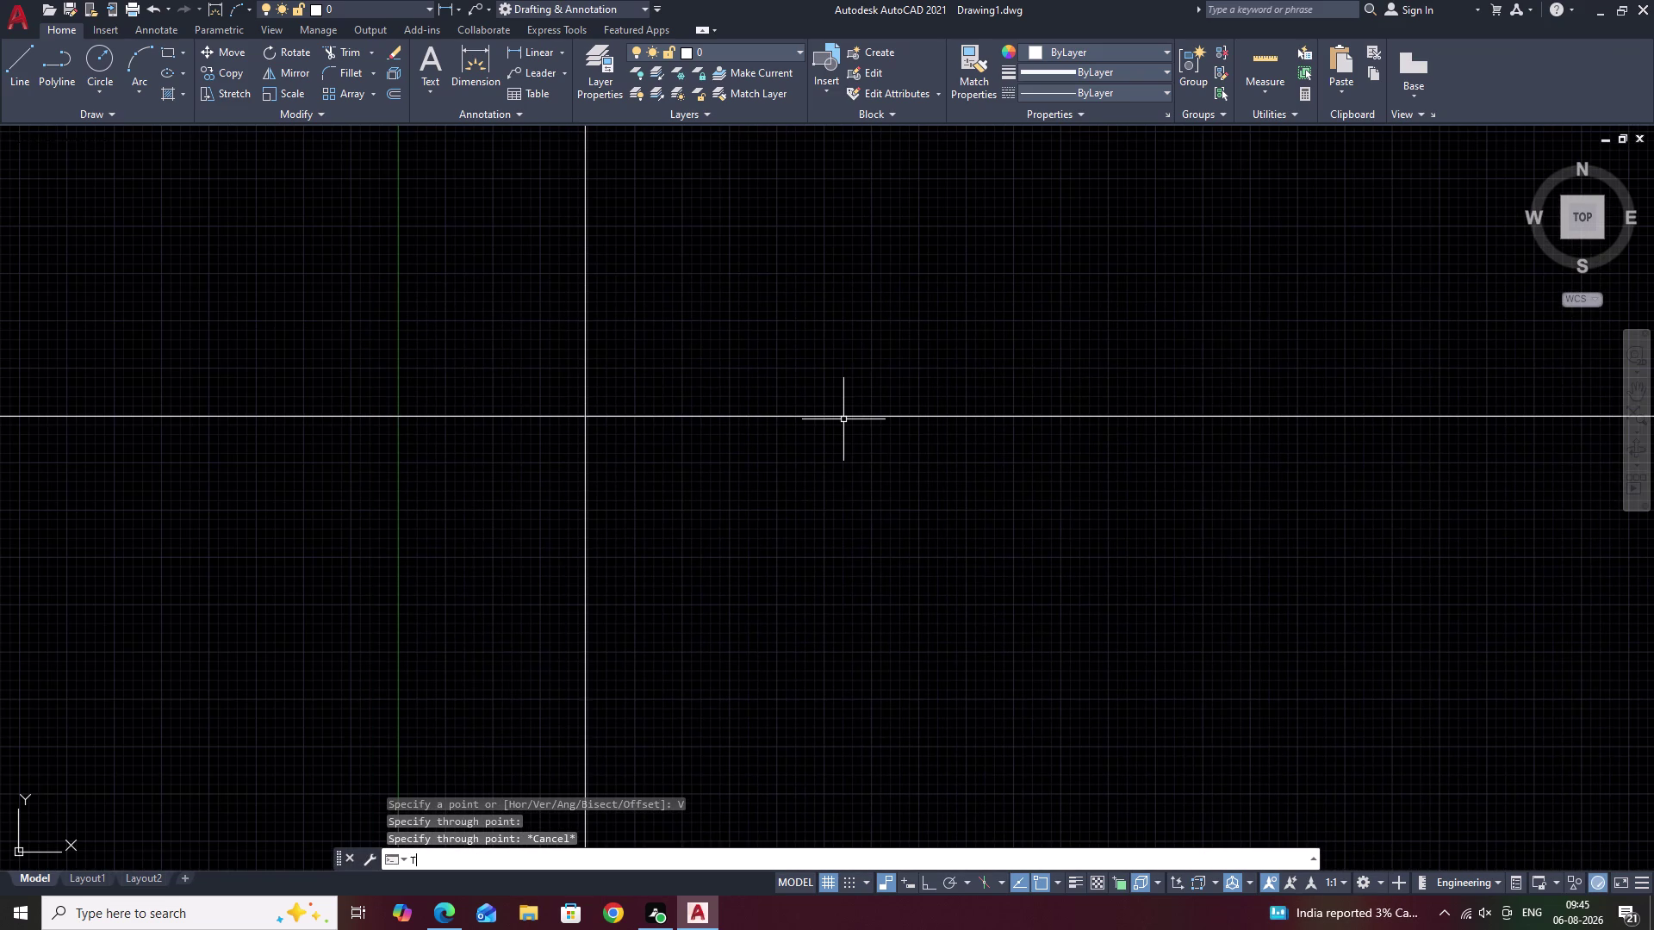
key(space)
drag(800, 260, 407, 533)
middle_drag(871, 581, 828, 435)
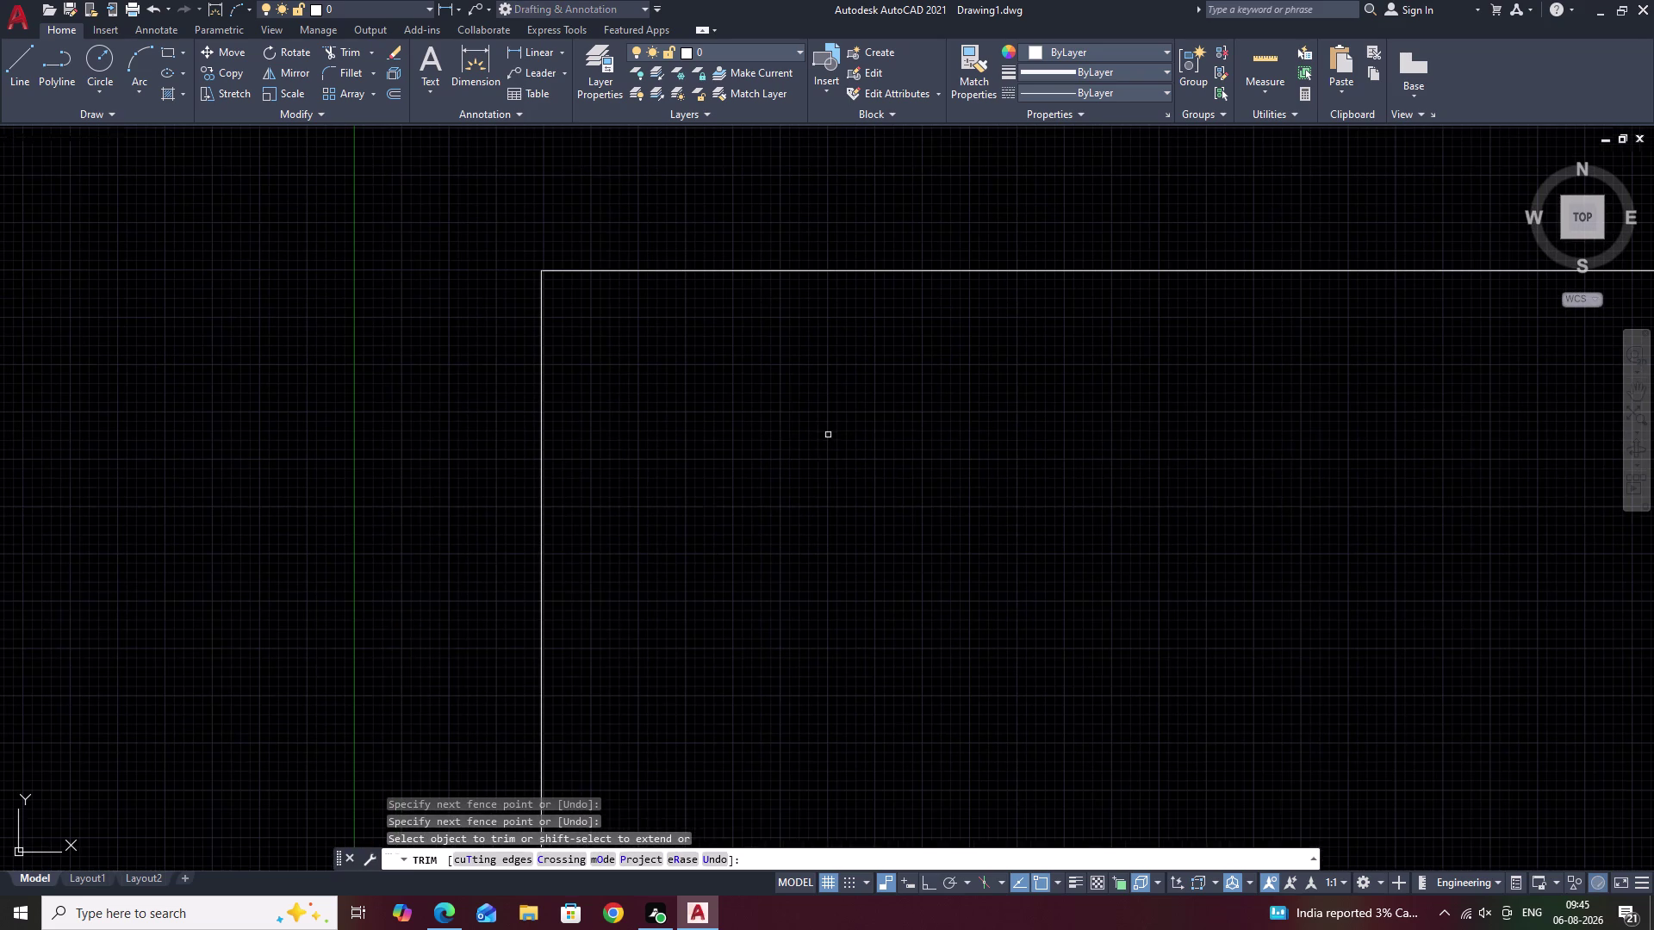
key(Escape)
Offset the top wall line 0.75 below itself.
text(O)
key(space)
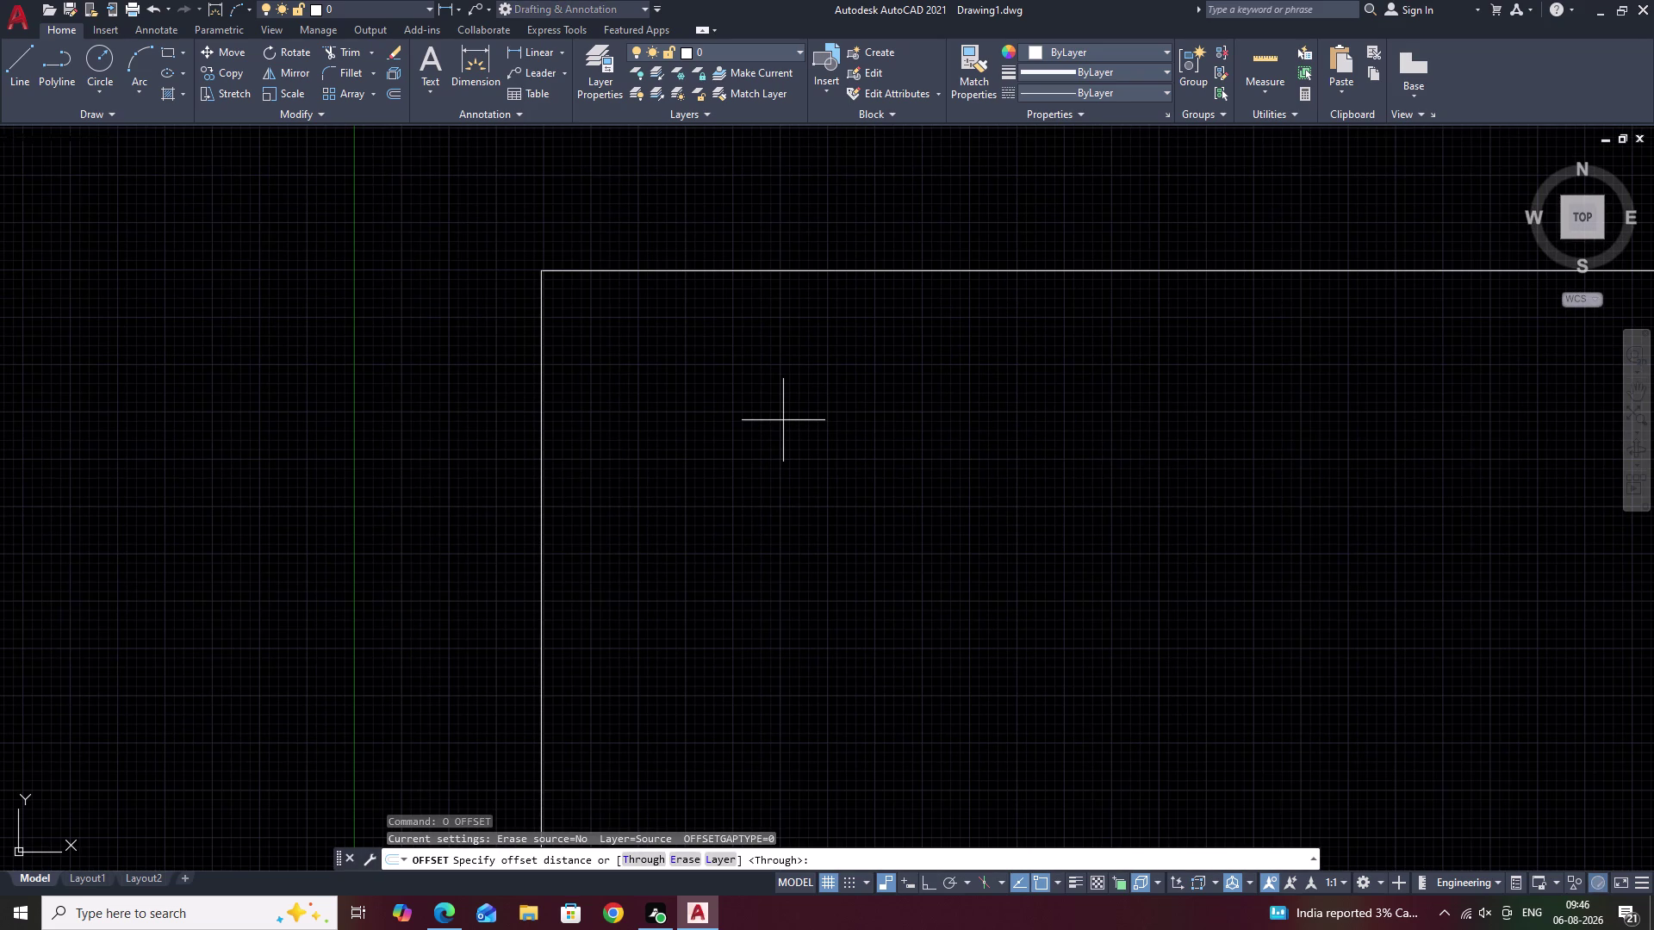
text(.75)
key(space)
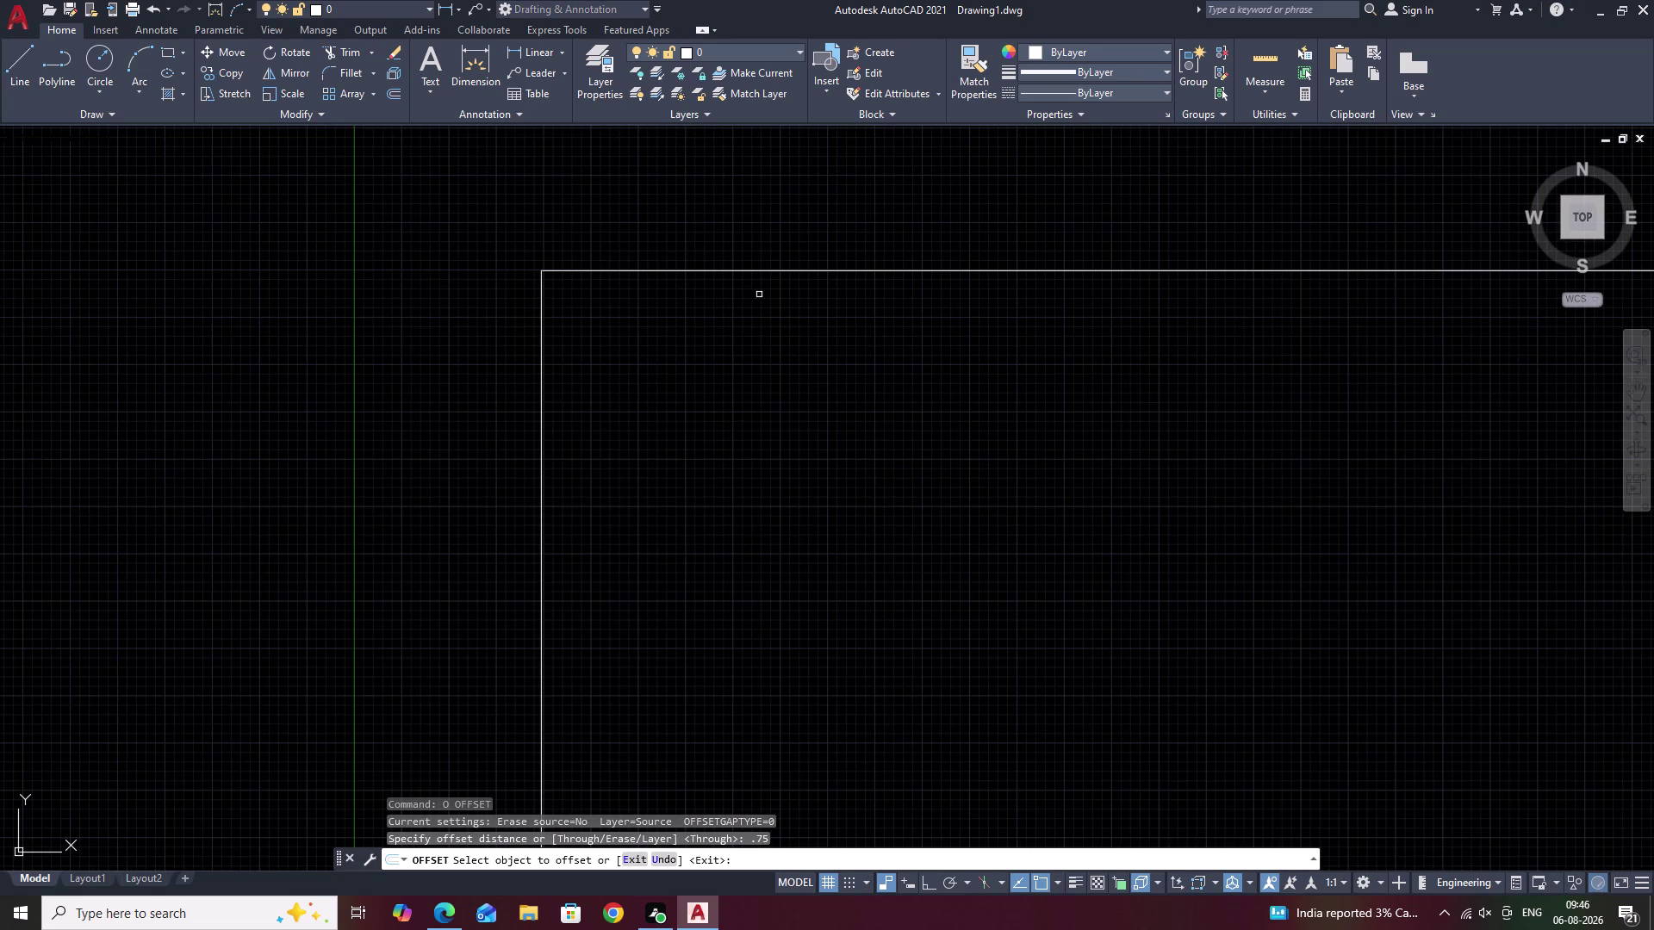
click(759, 272)
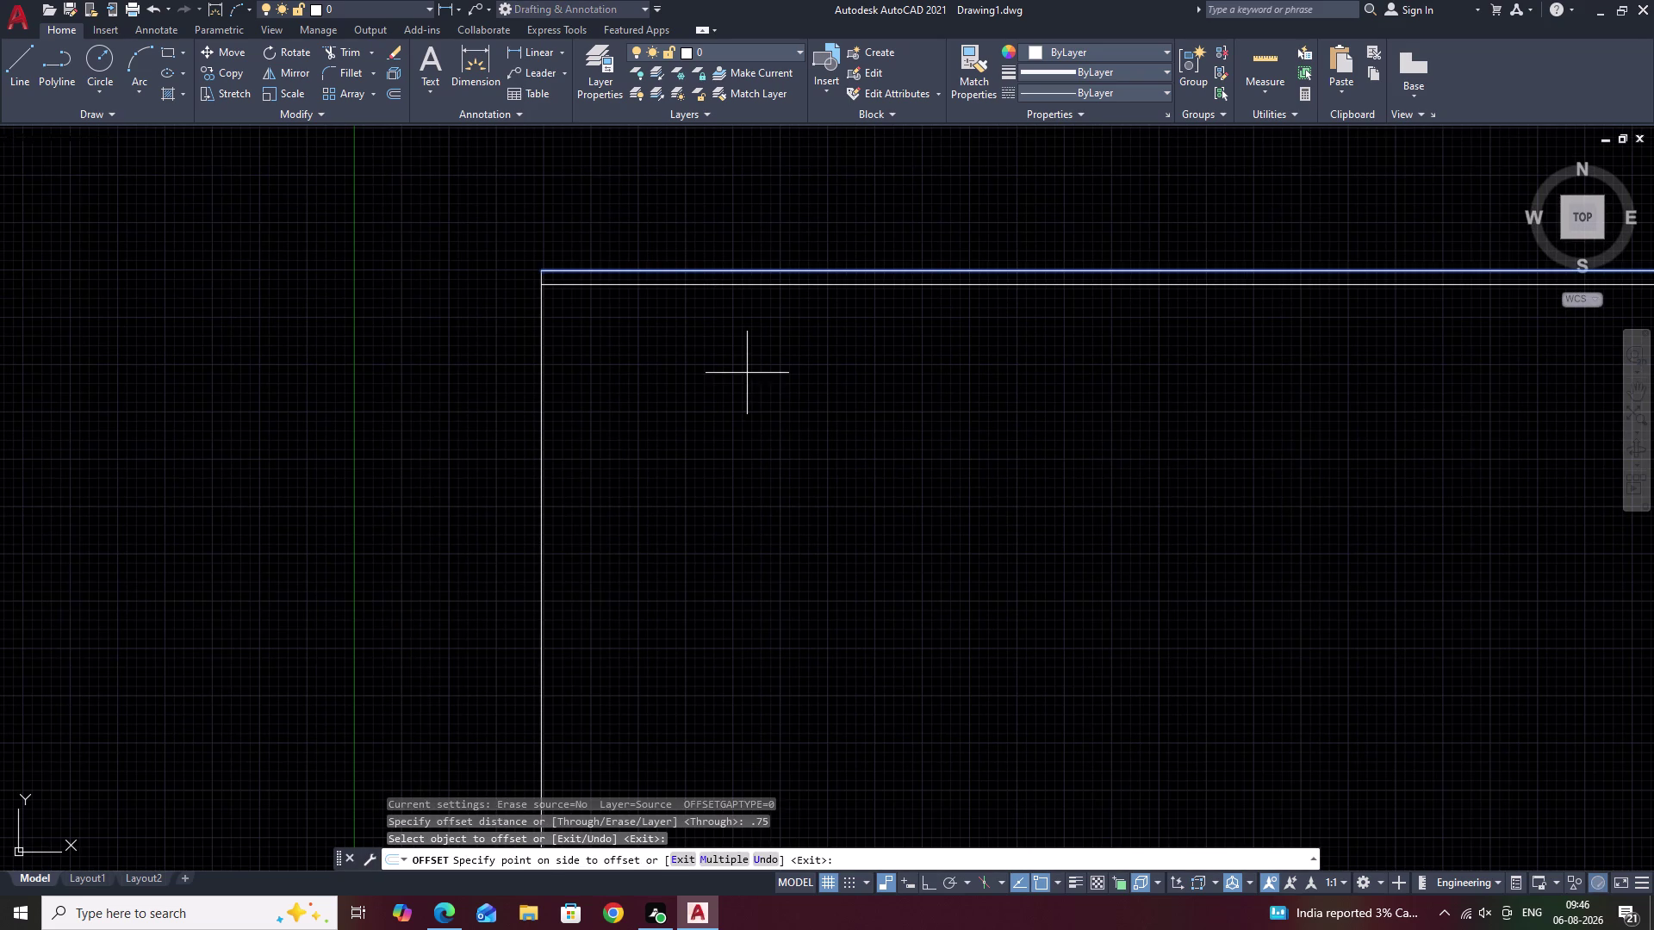
click(747, 373)
middle_drag(738, 353, 552, 316)
scroll(up, 3)
middle_drag(631, 296, 633, 318)
key(Escape)
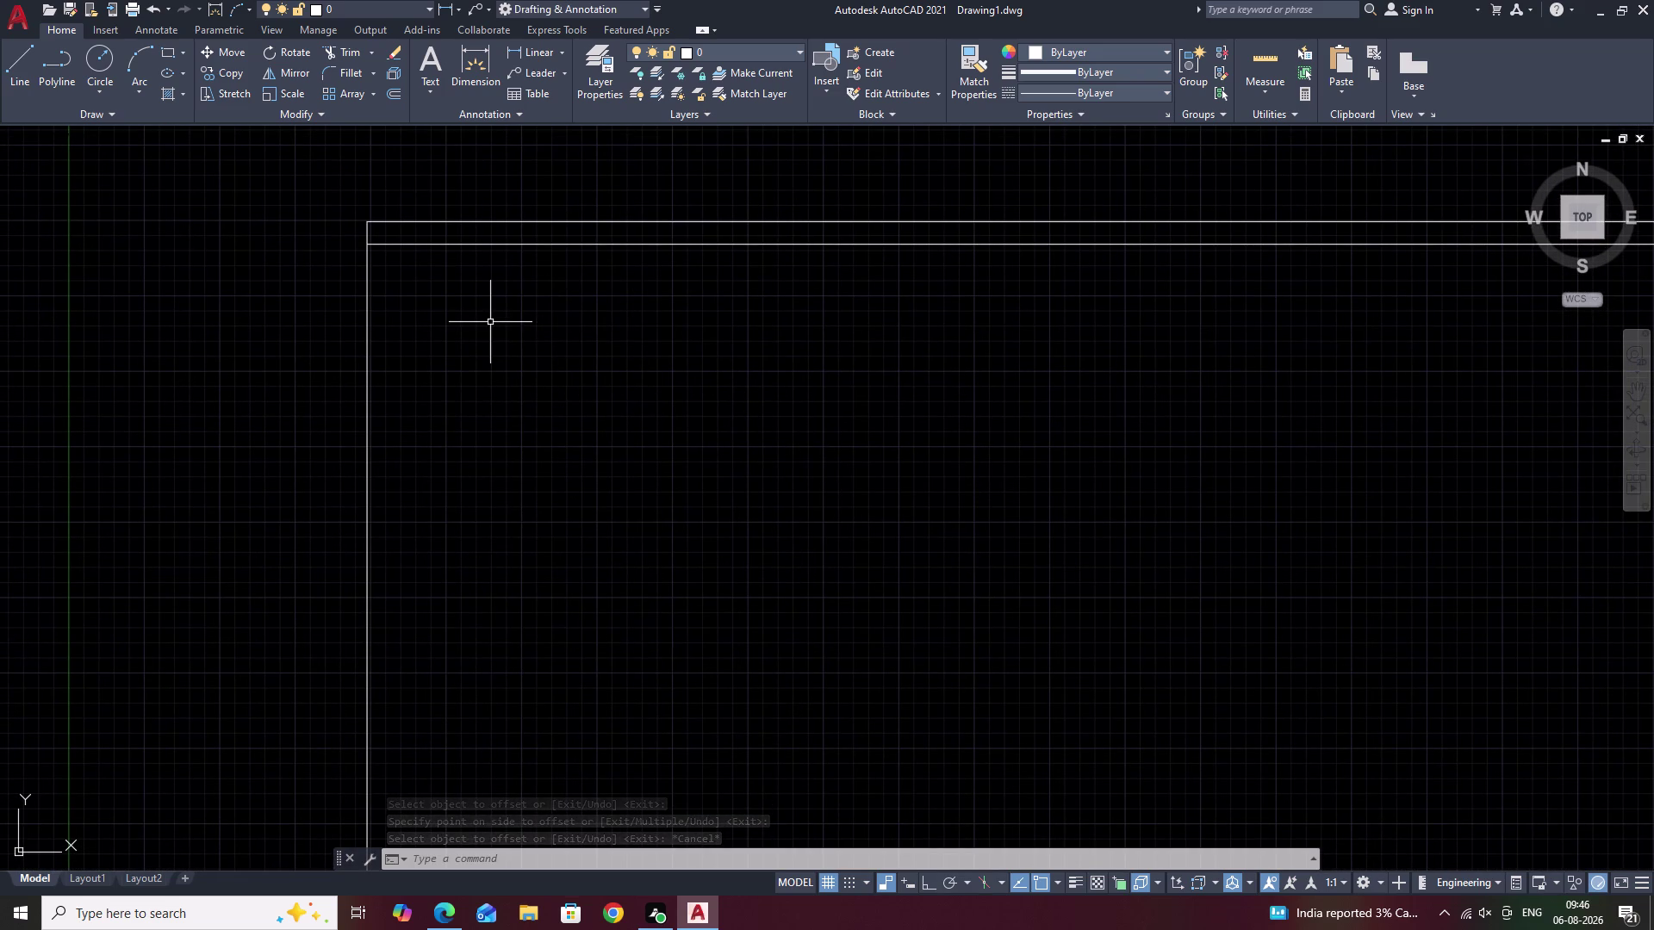
middle_drag(491, 322, 645, 394)
key(Escape)
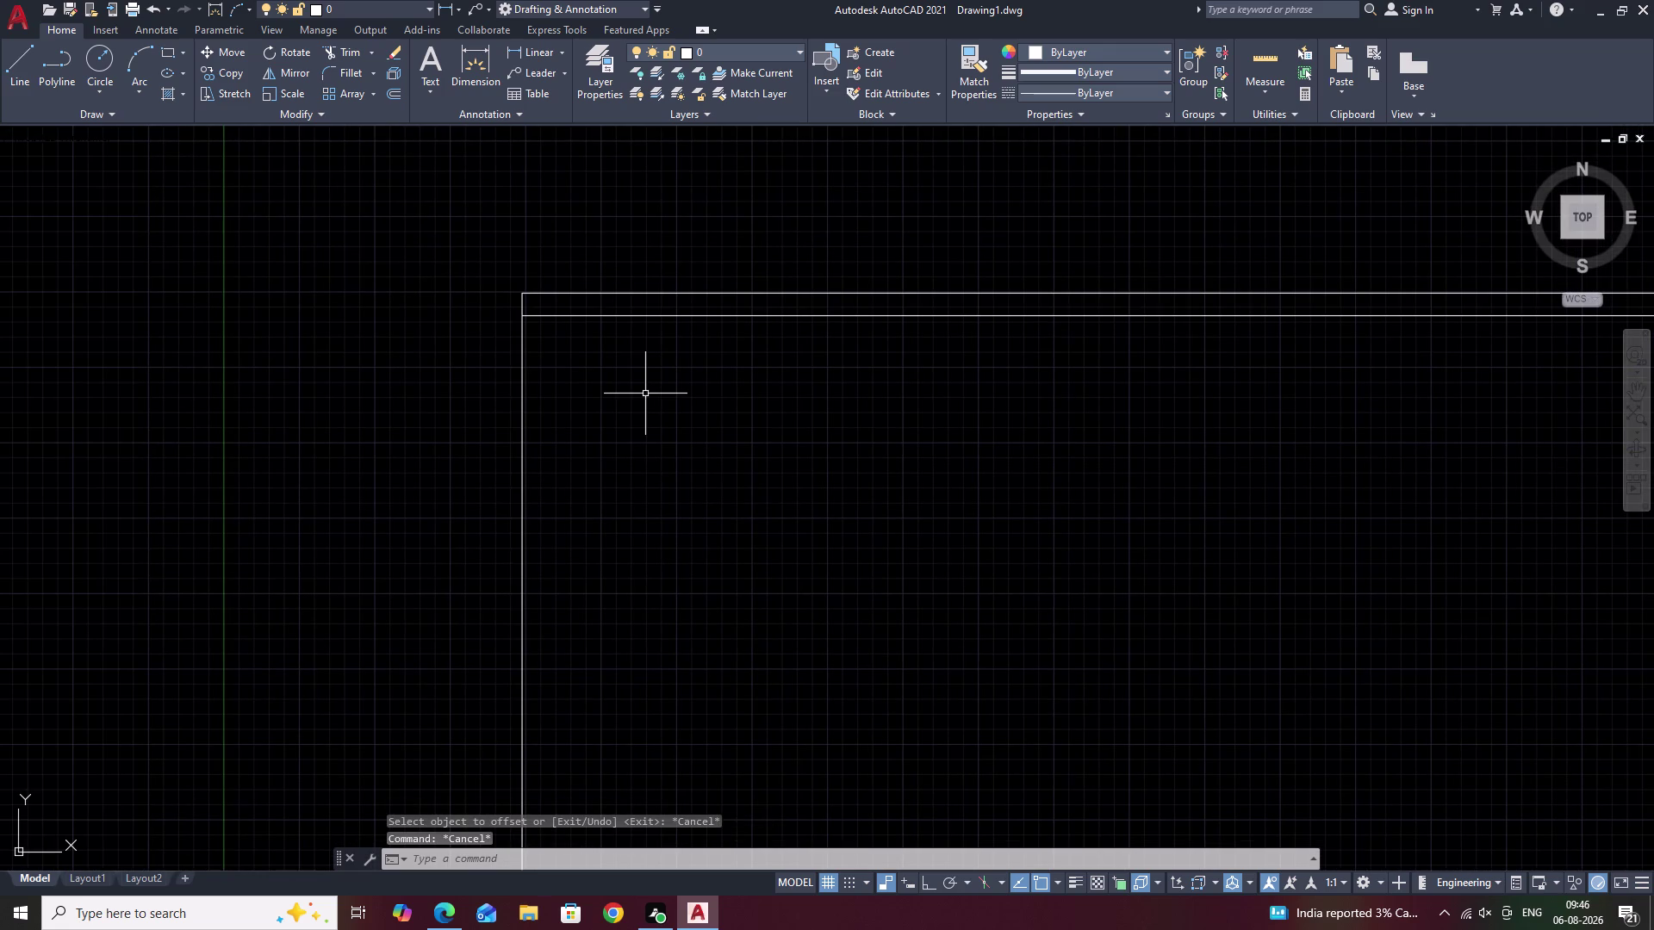
Offset the inner top wall line 9 below it.
text(O)
key(space)
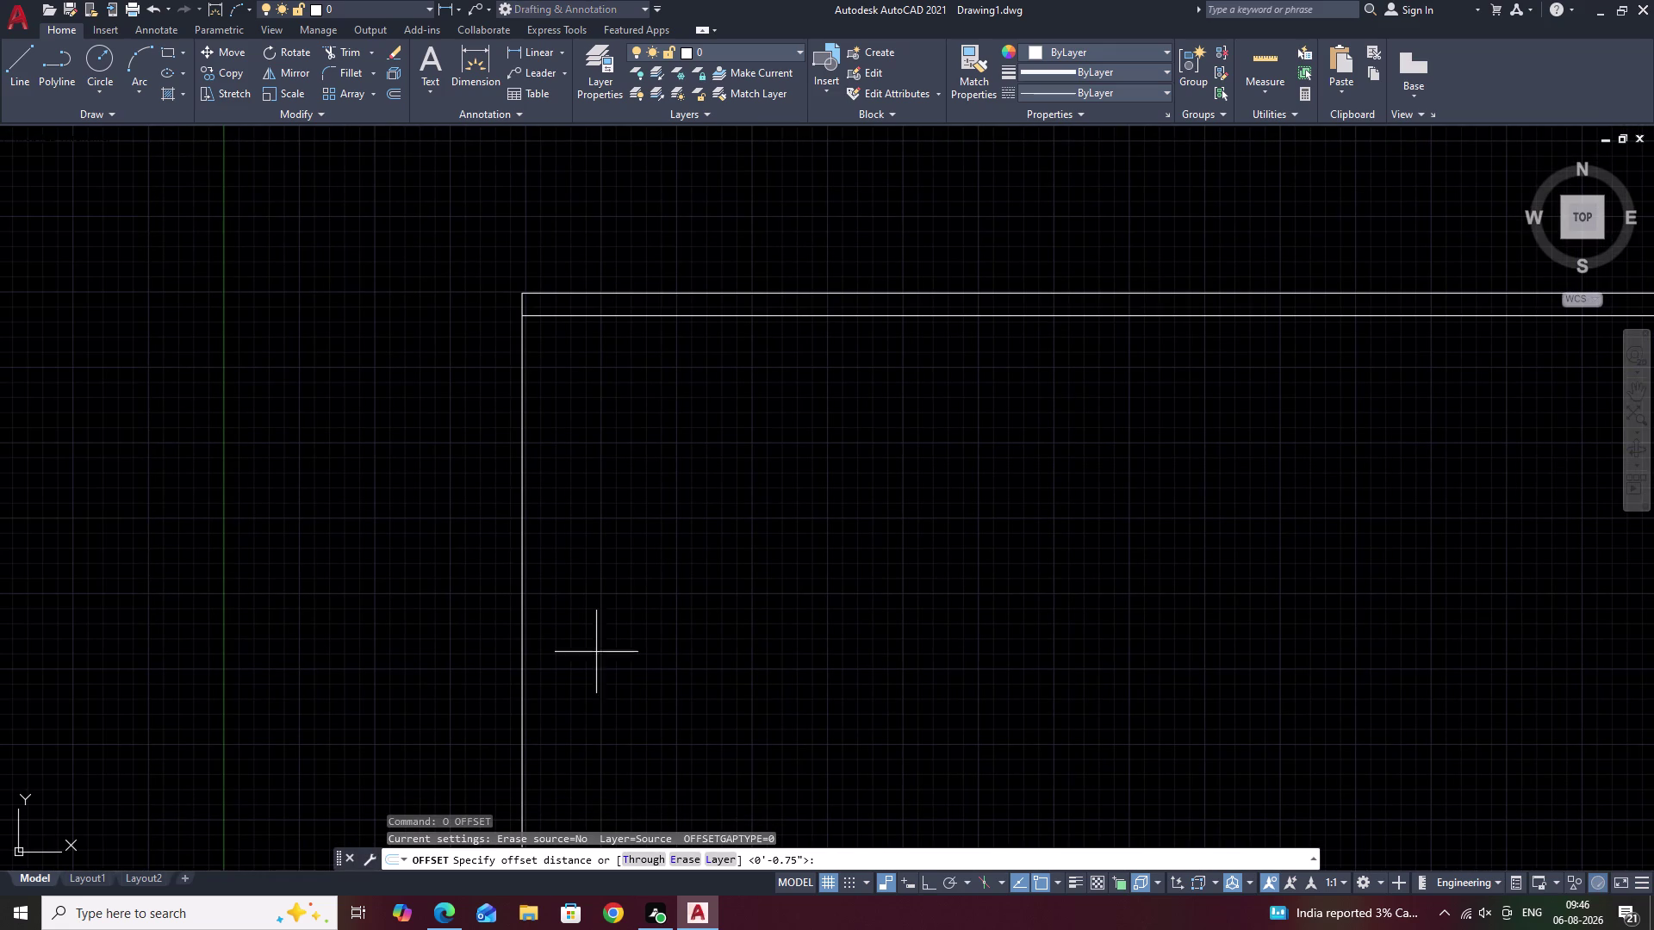
key(9)
key(space)
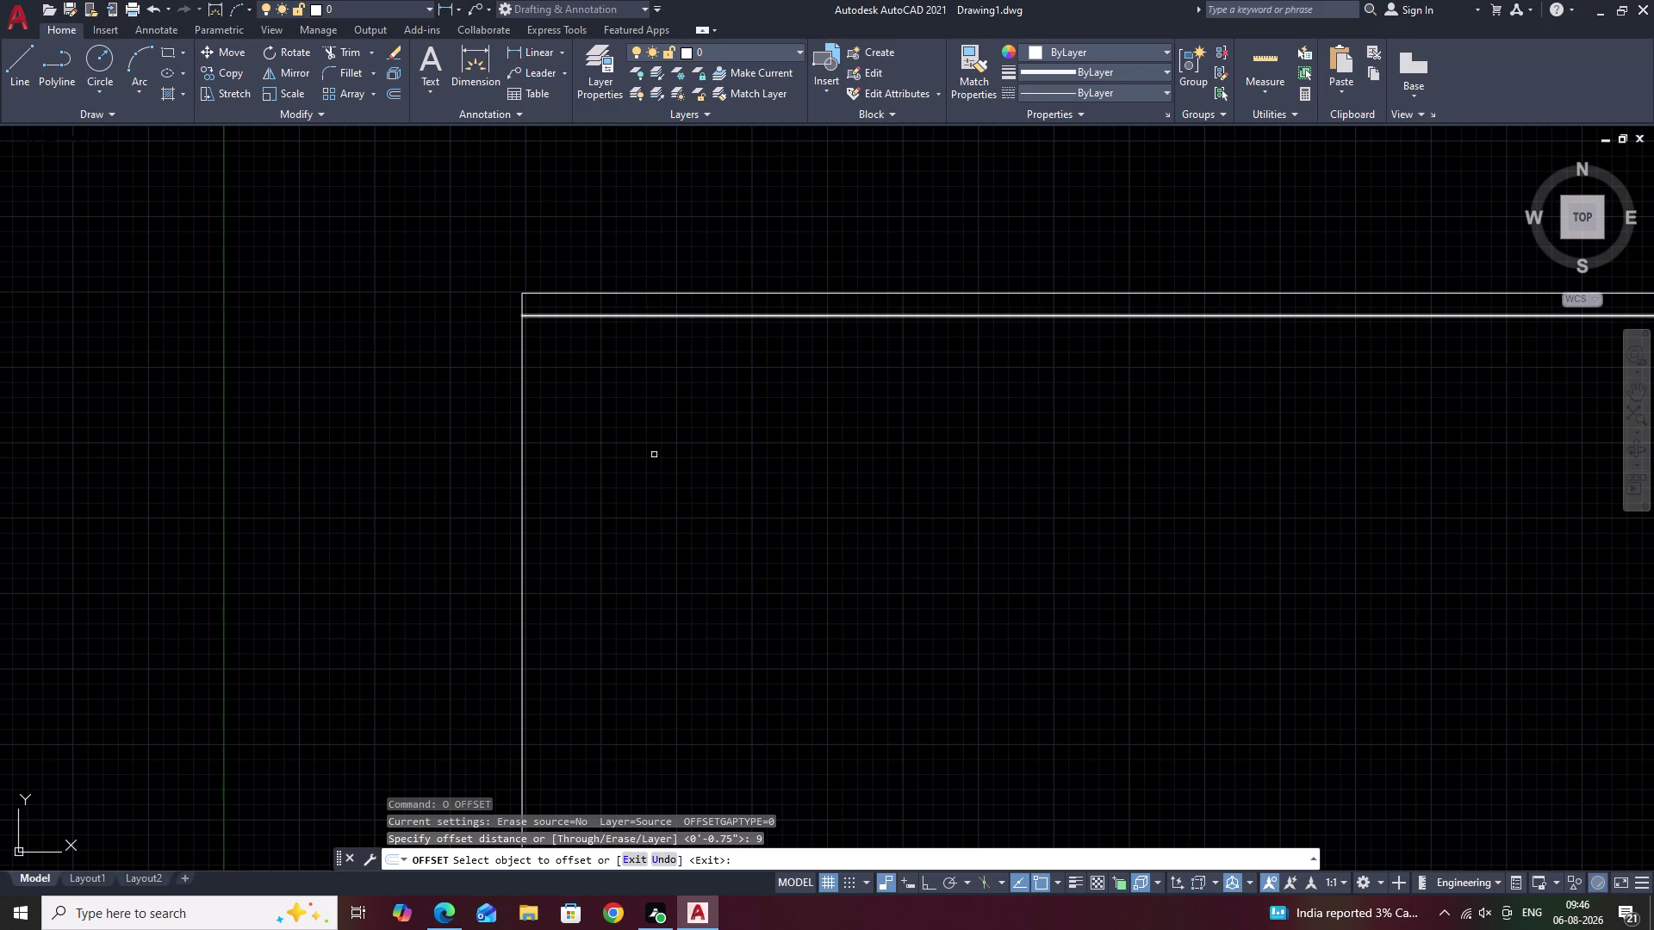
click(645, 316)
click(649, 409)
key(Escape)
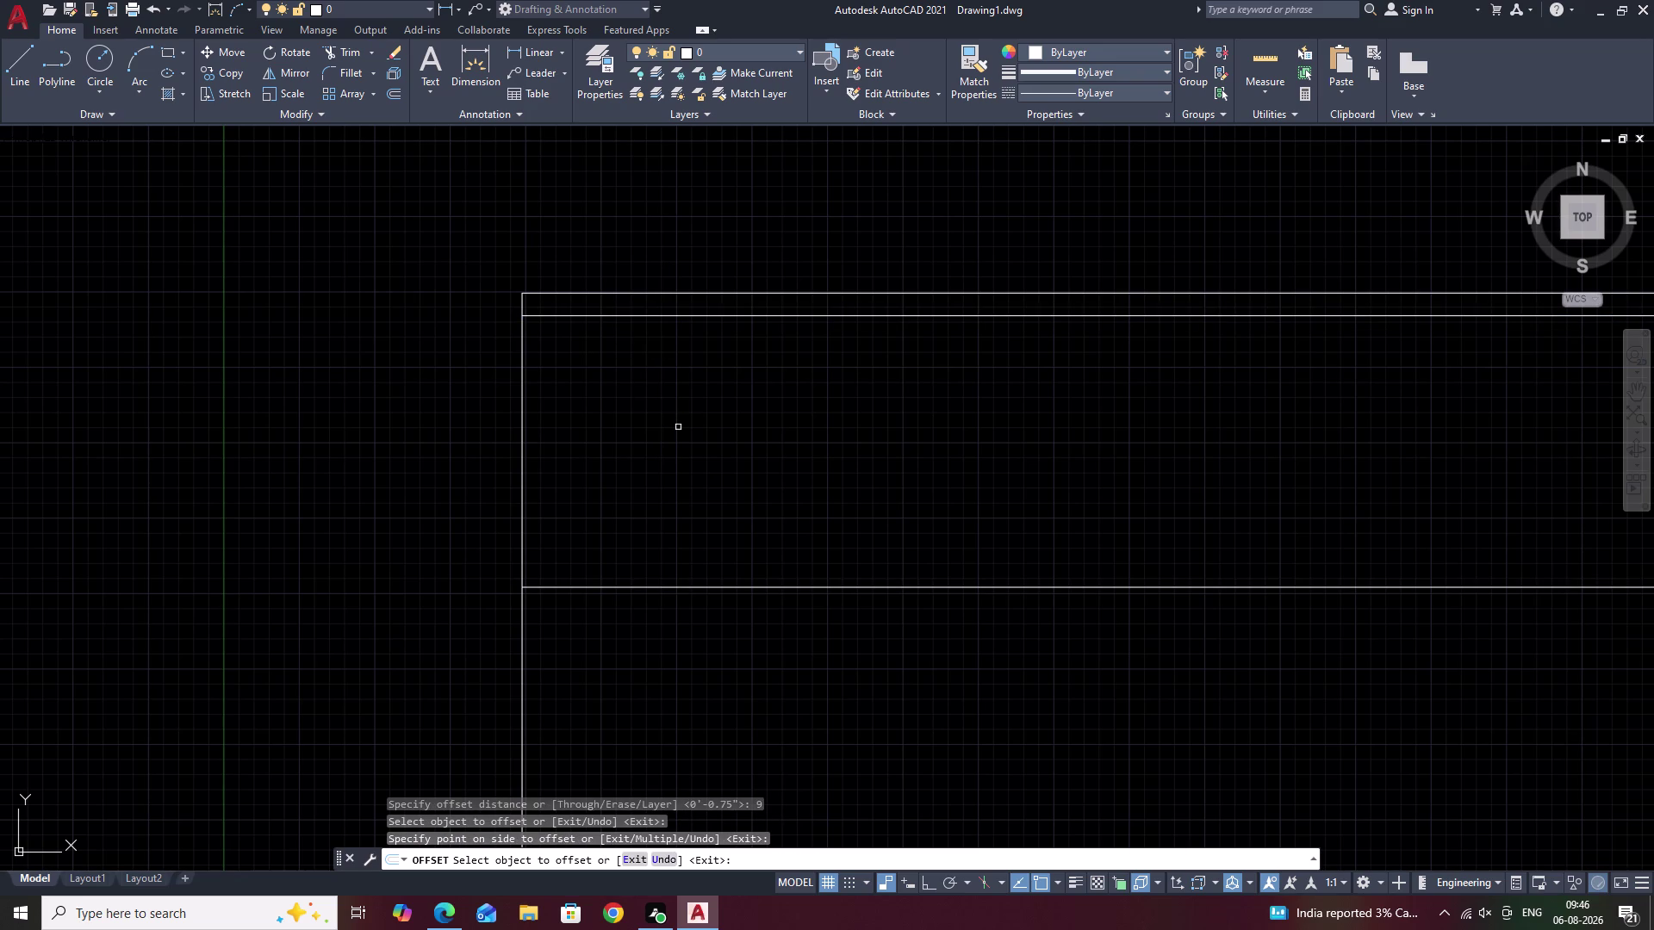
Offset the new stair line 0.75 below it.
text(O)
key(space)
text(.)
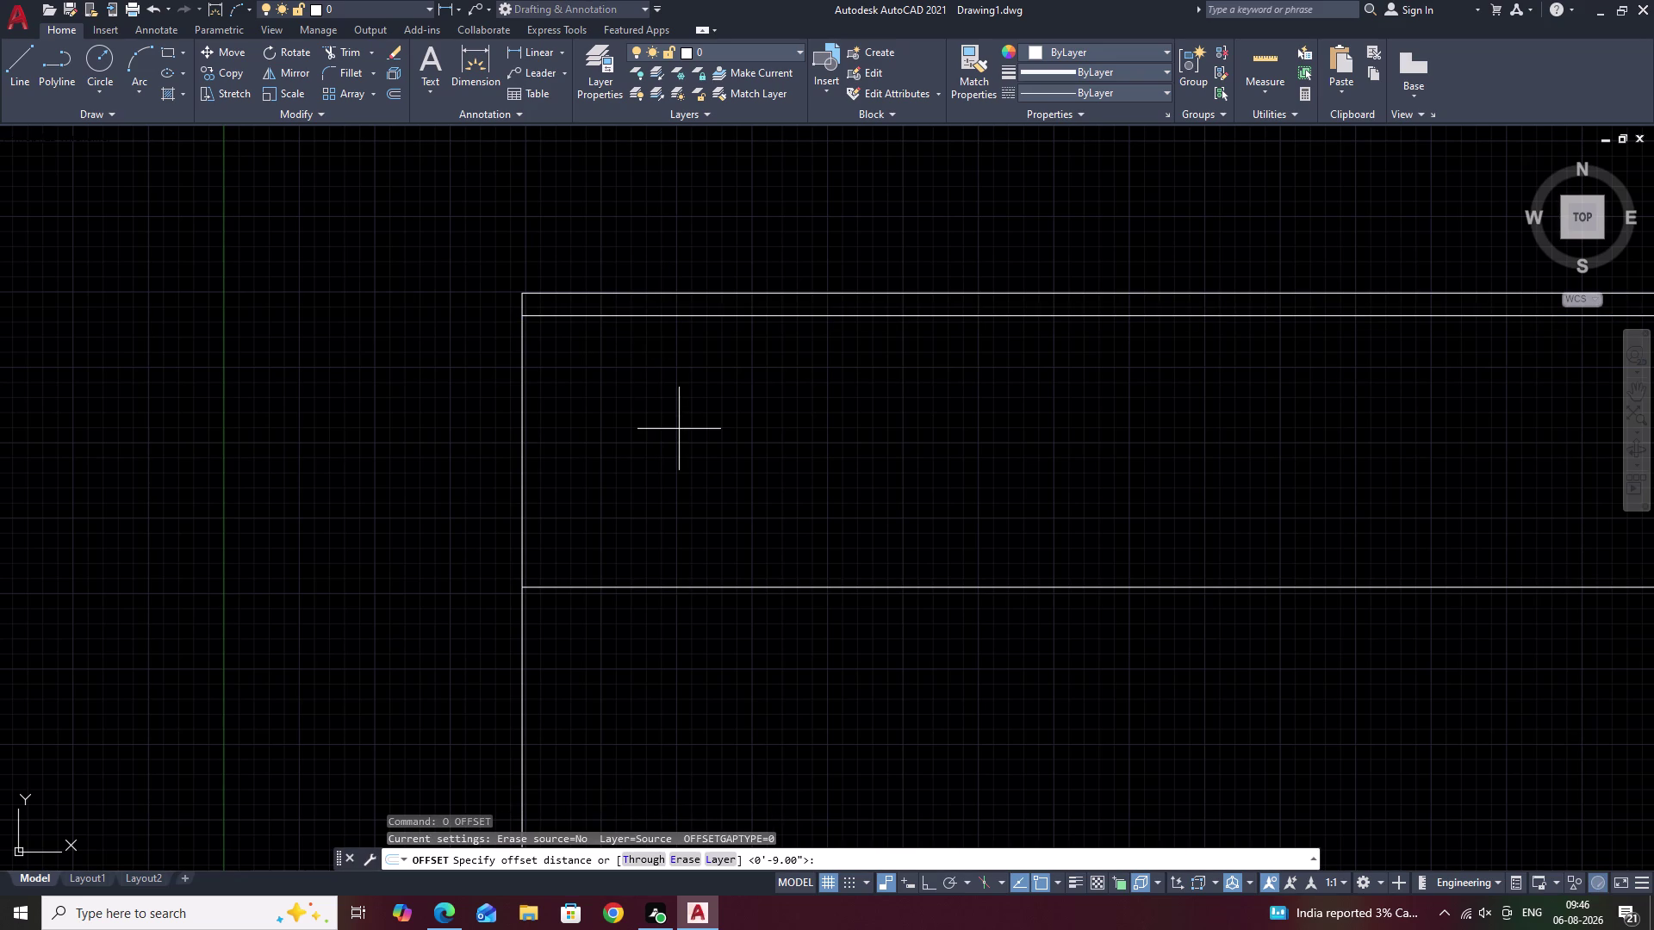
text(75)
key(space)
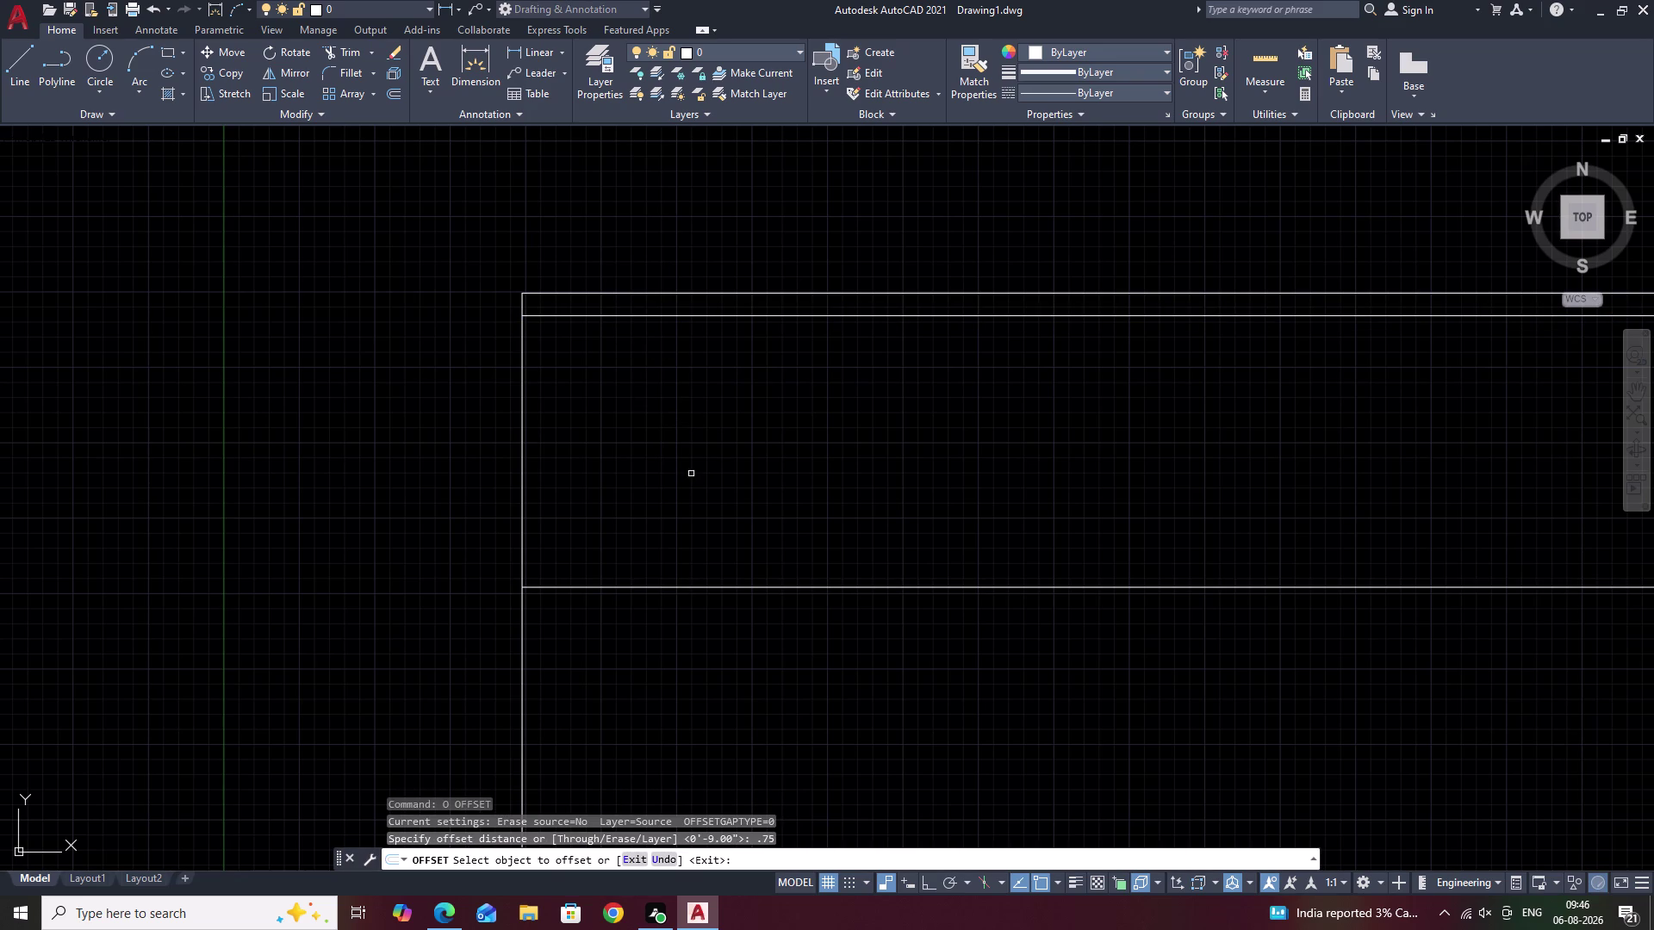
click(691, 588)
click(680, 635)
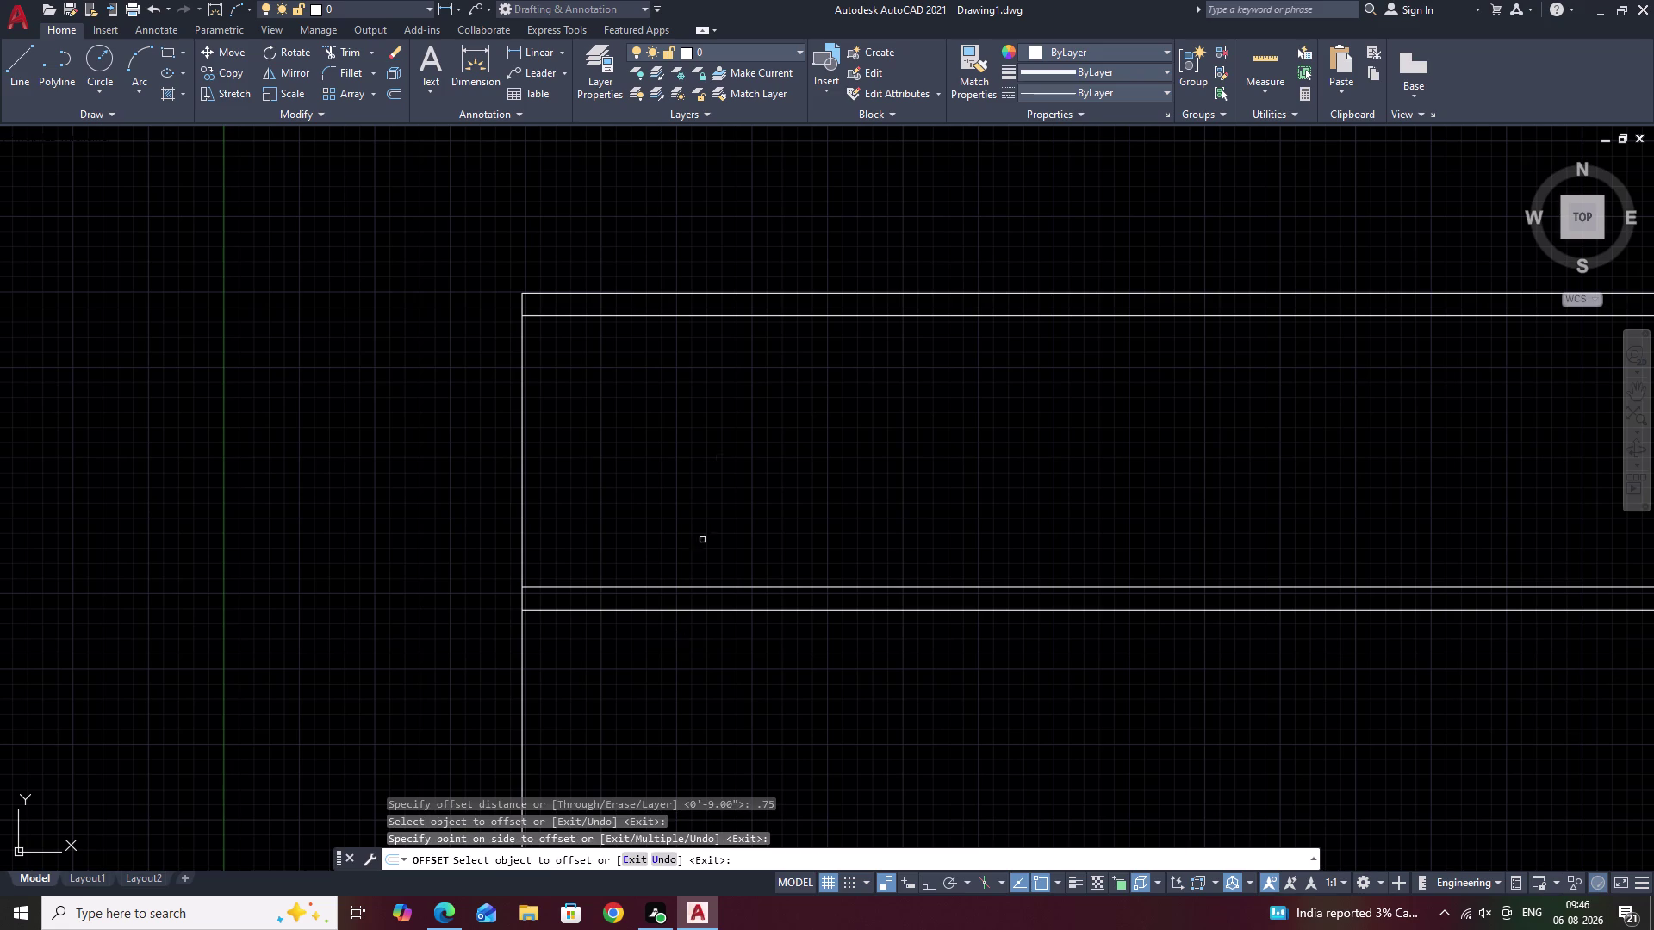
key(Escape)
scroll(down, 3)
middle_drag(878, 493, 744, 332)
middle_drag(933, 545, 896, 490)
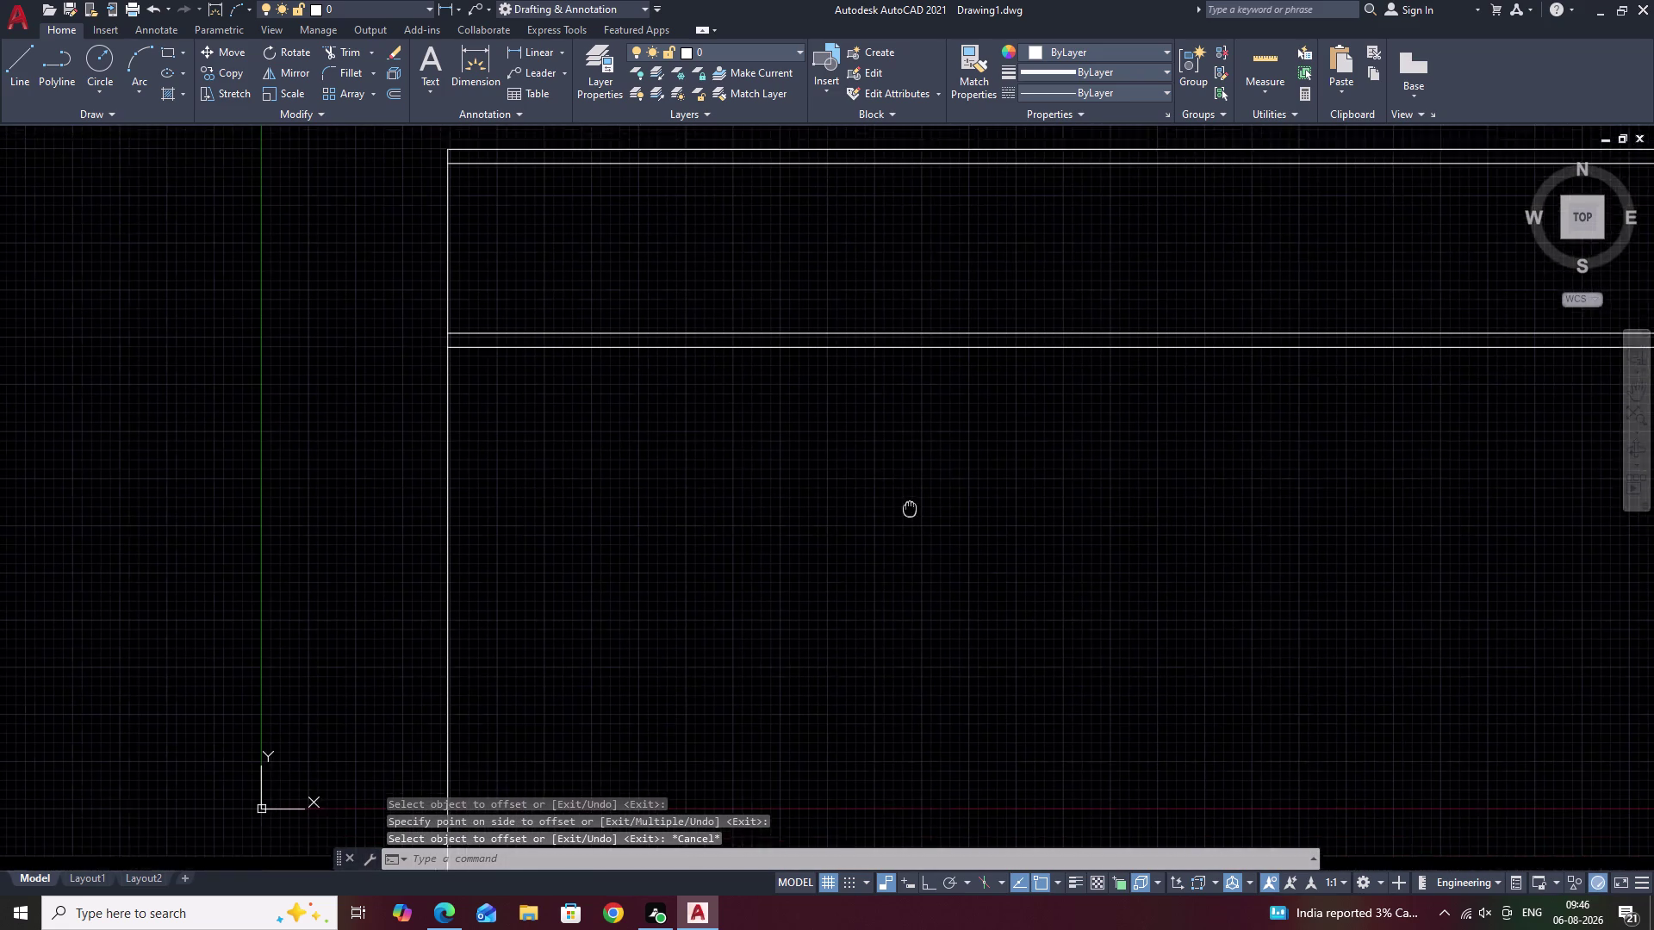
middle_drag(896, 490, 895, 489)
key(Escape)
Offset the inner wall line 3' below it.
text(O)
key(space)
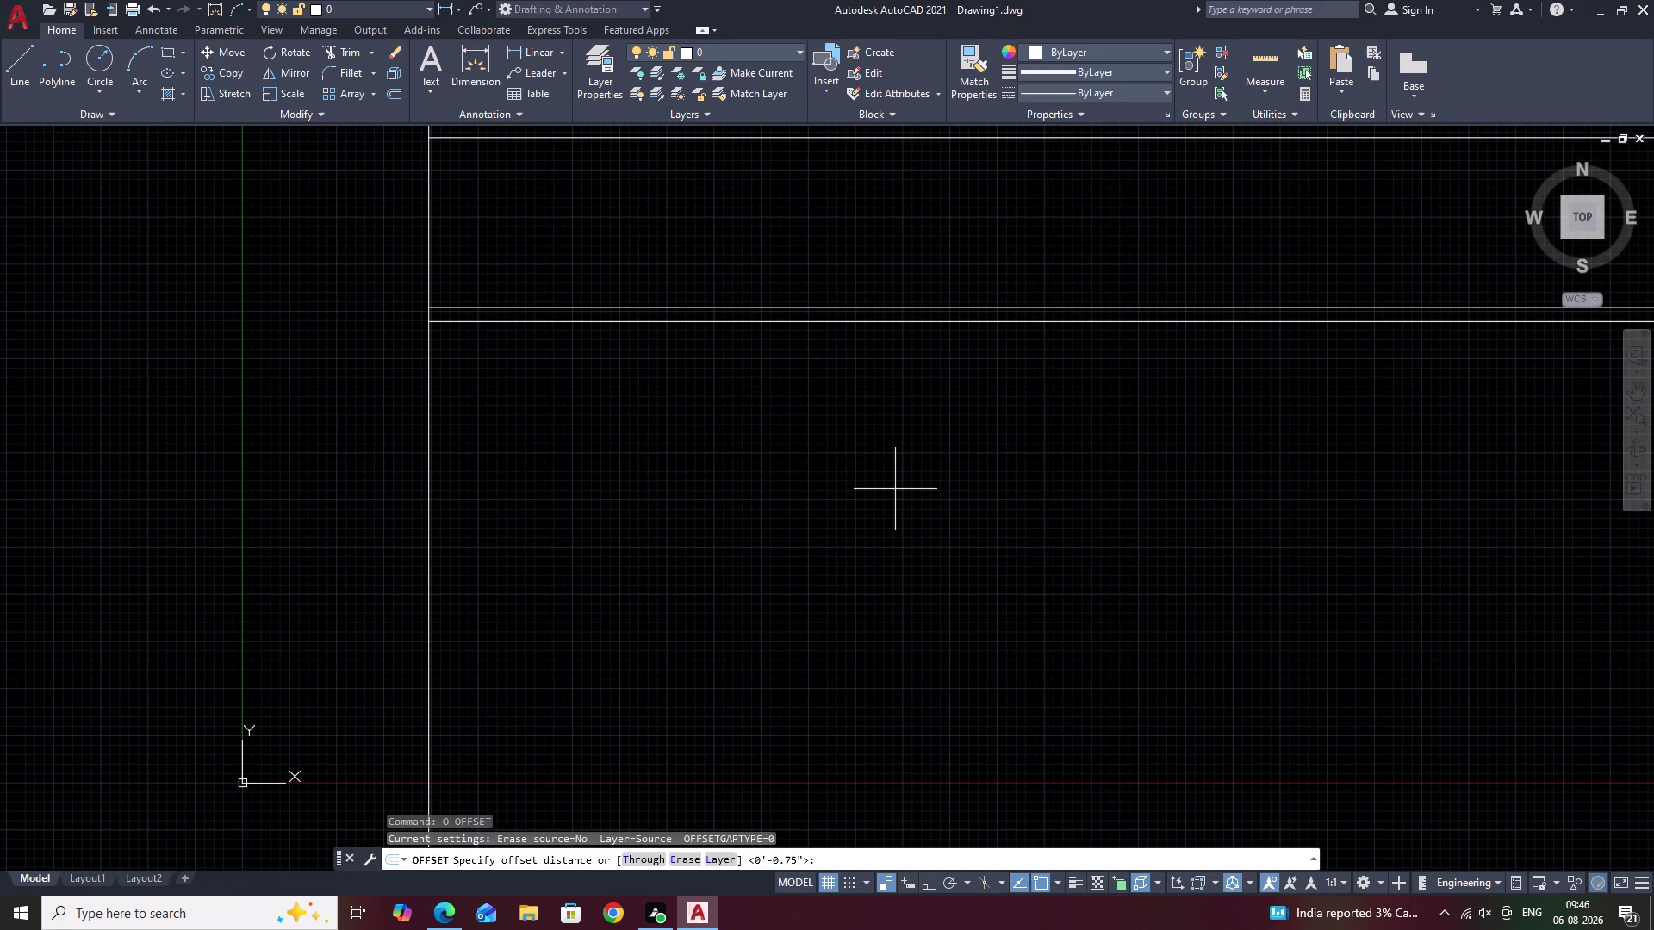
key(3)
key(1)
key(BackSpace)
text(')
key(space)
click(775, 322)
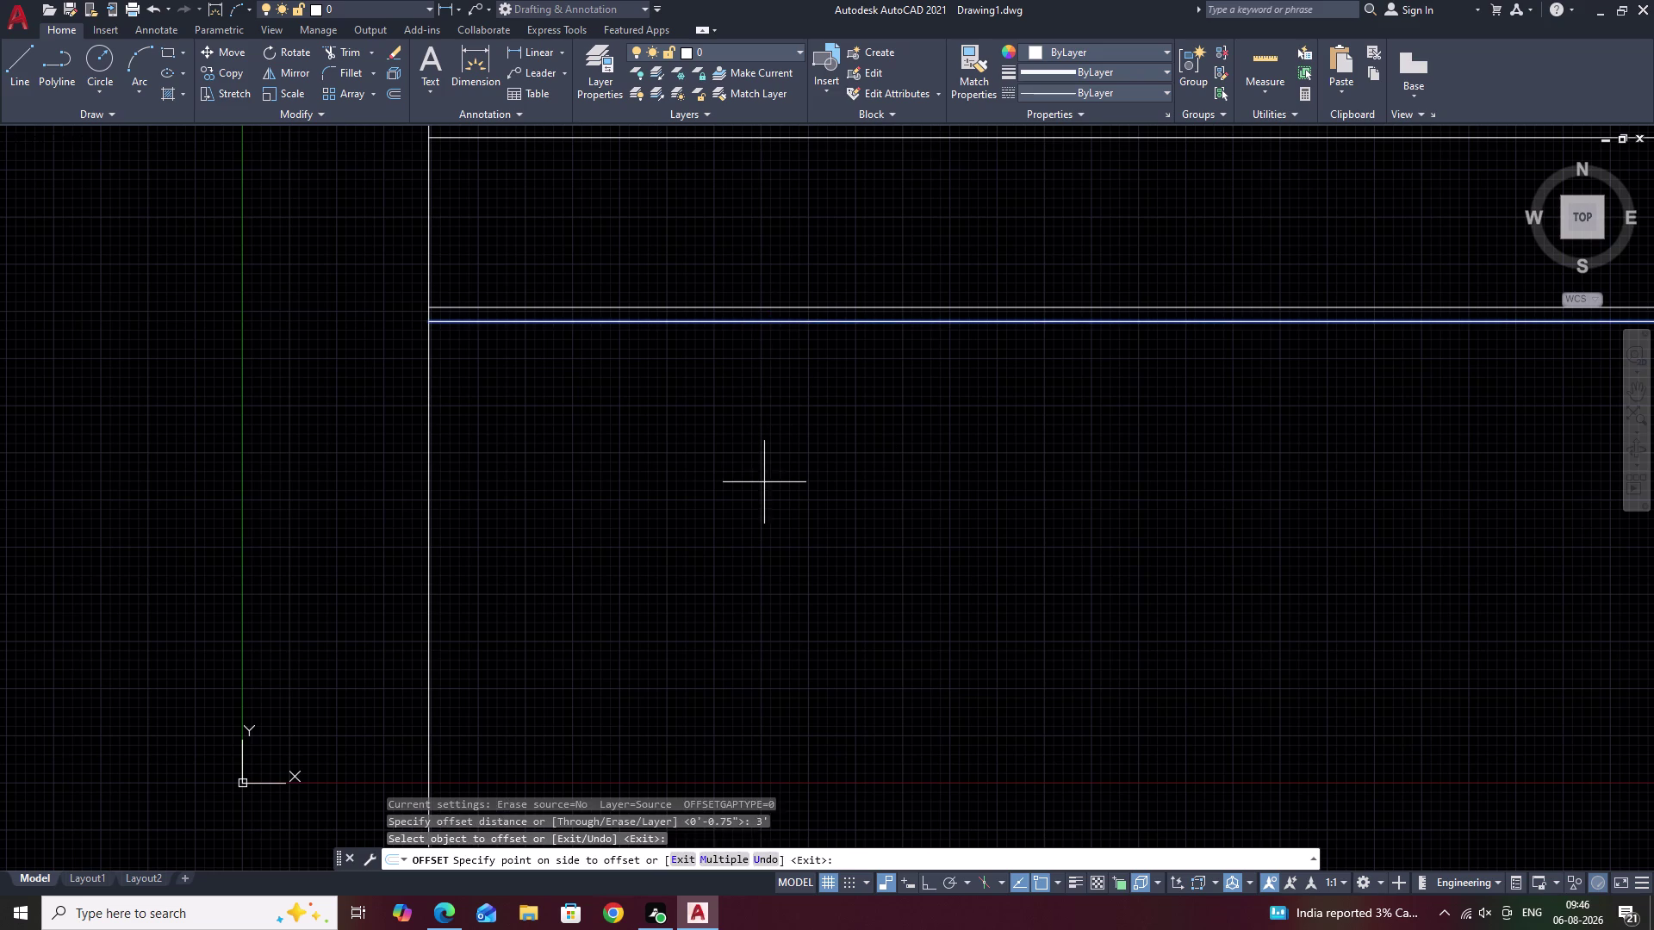
click(764, 482)
scroll(down, 3)
middle_drag(799, 514, 774, 356)
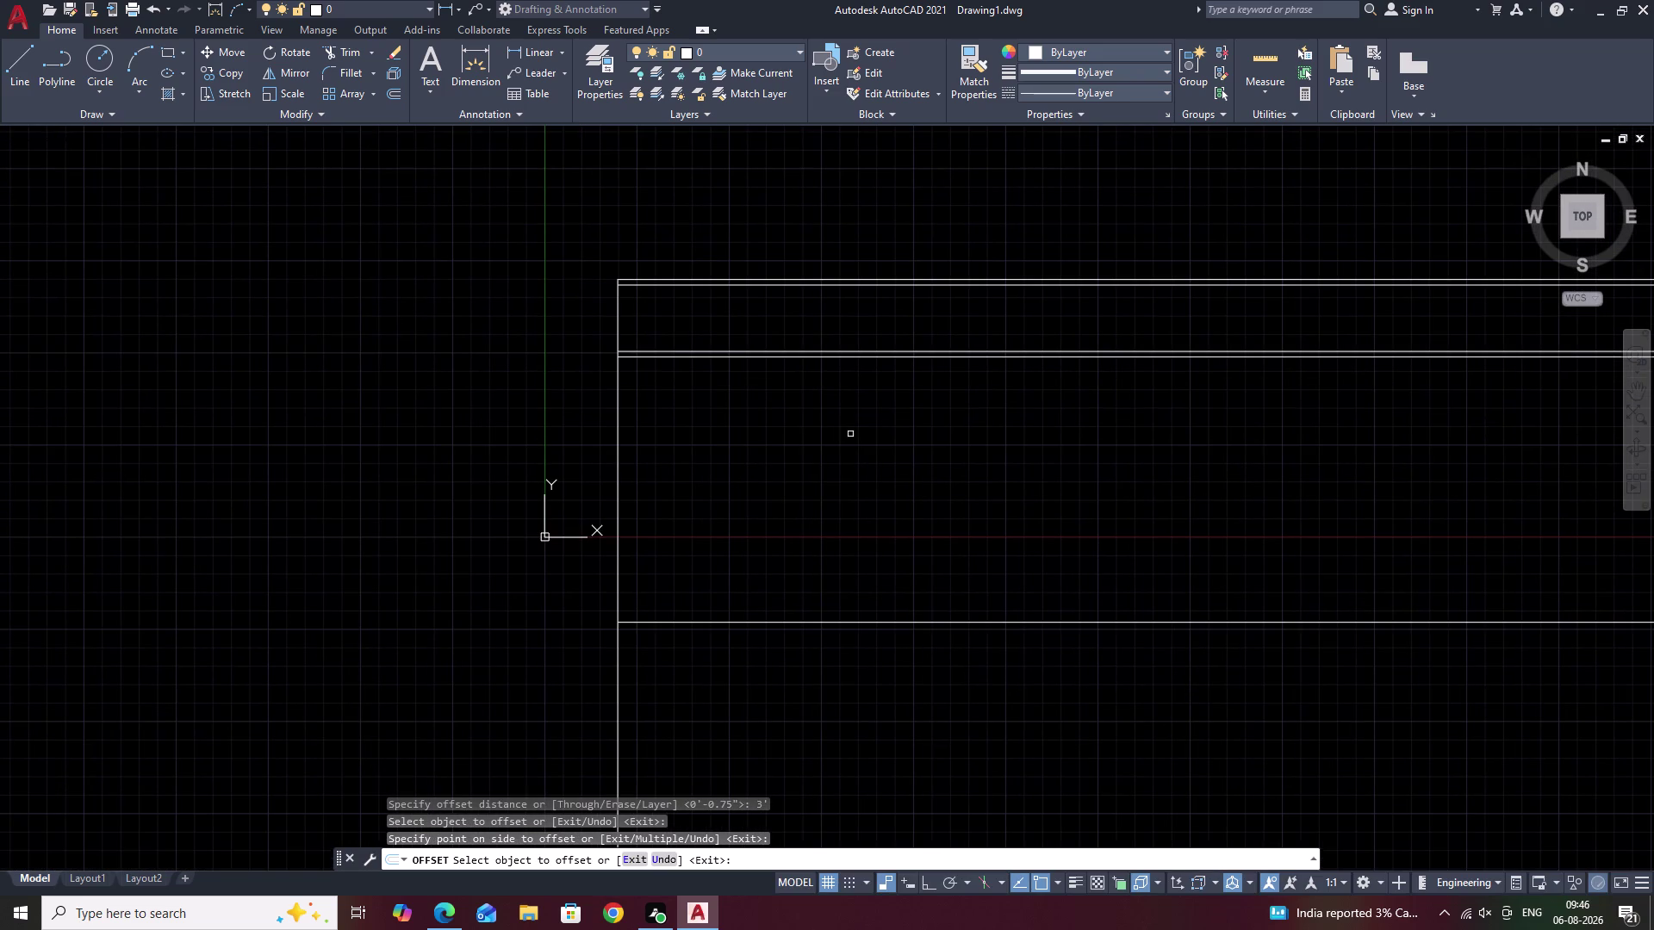
key(Escape)
Select the wall and stair lines and move them from the top-left corner to a new spot.
drag(919, 188, 584, 665)
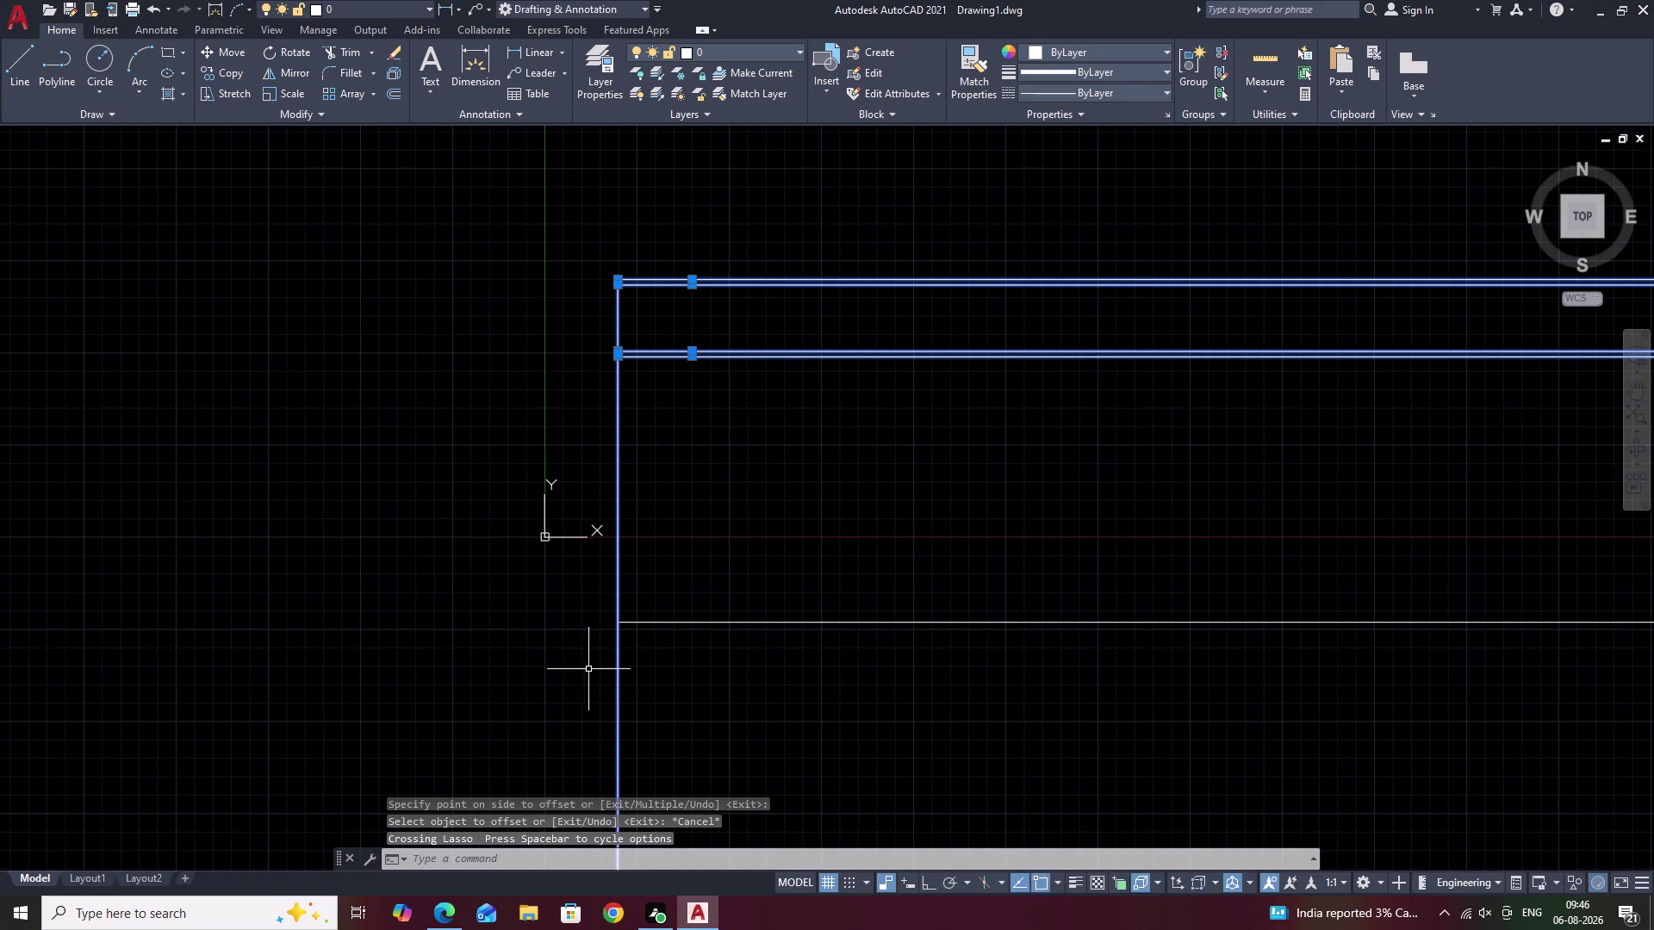
drag(847, 536, 768, 683)
text(M)
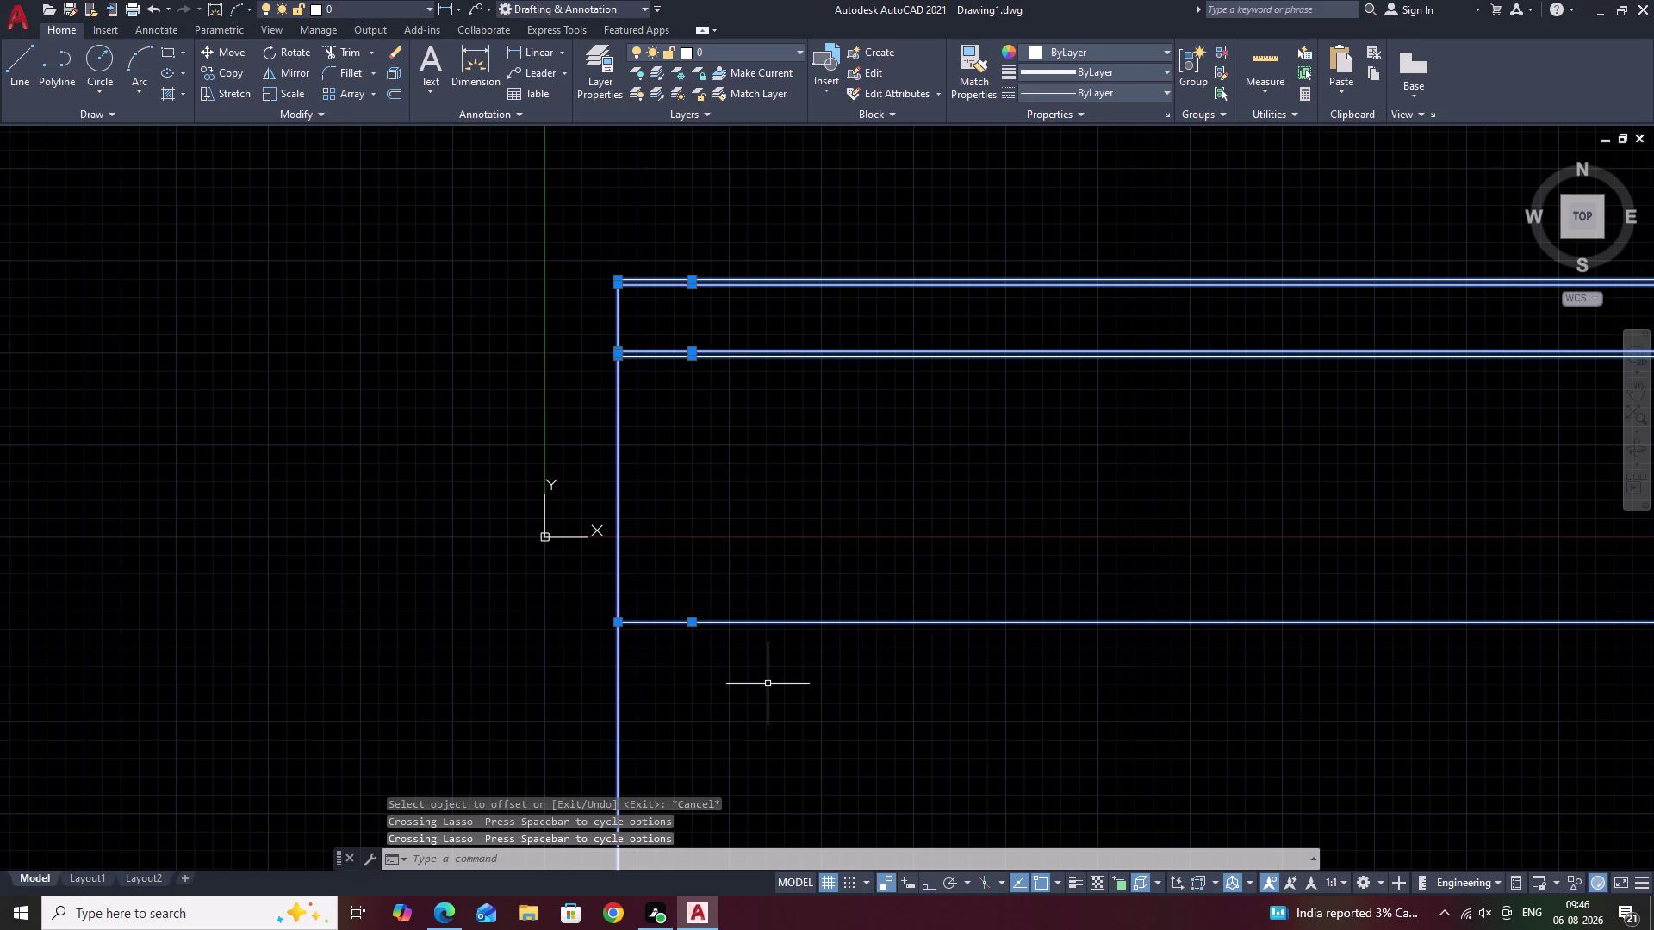
key(space)
click(615, 279)
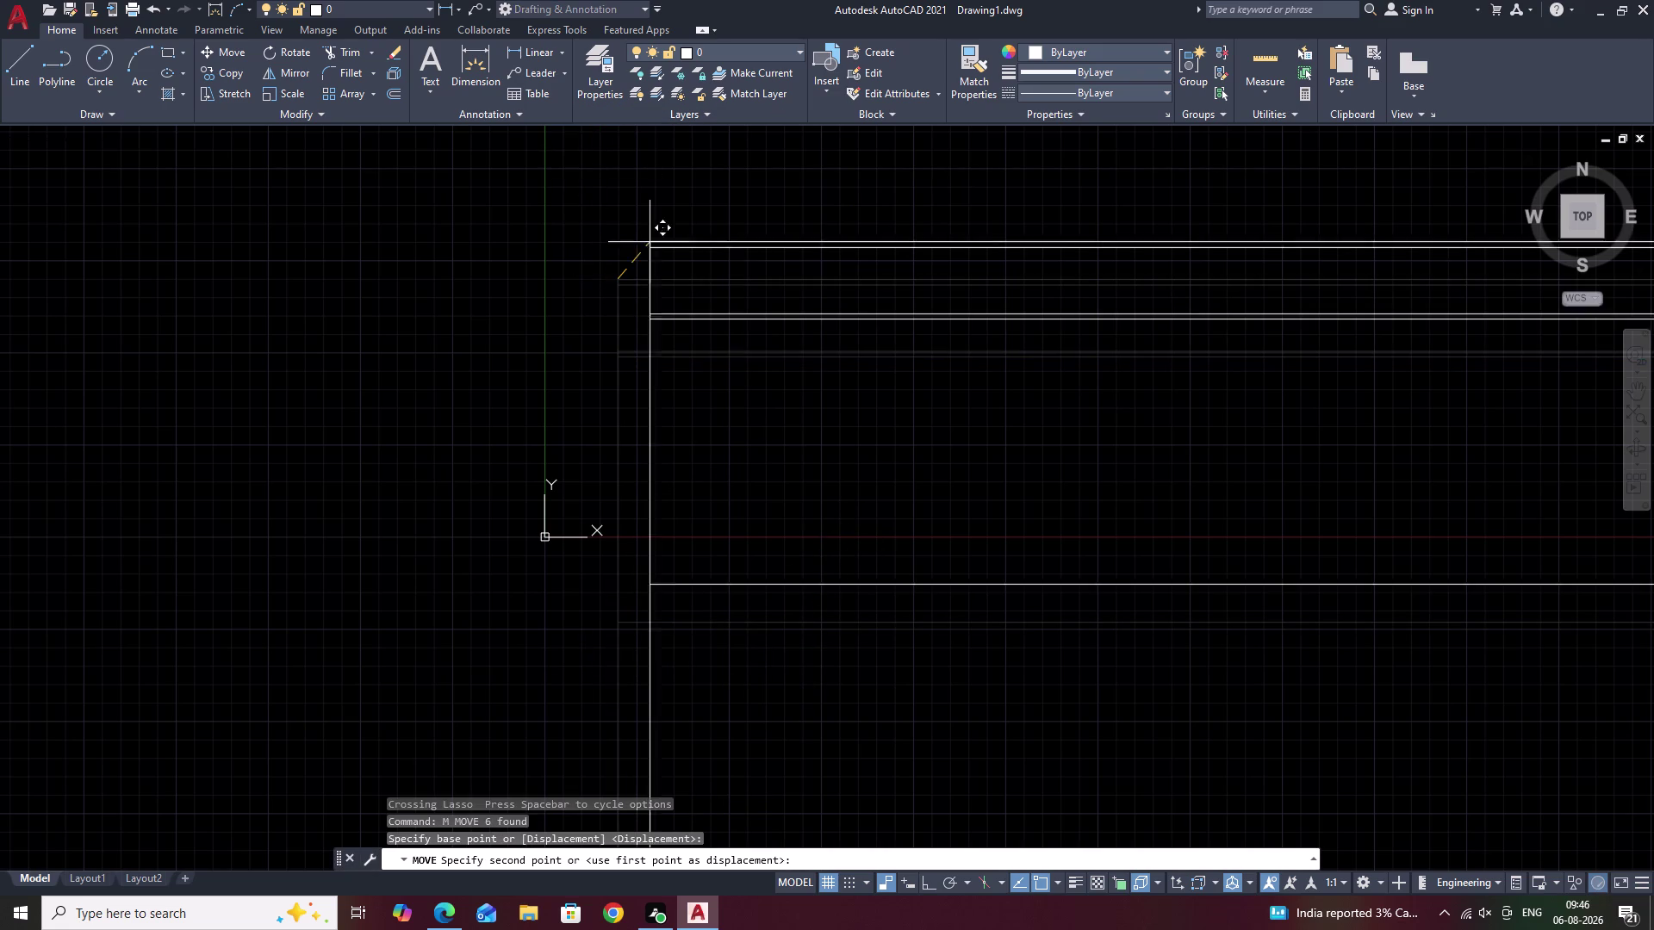
scroll(down, 3)
middle_drag(754, 164, 556, 492)
scroll(down, 3)
scroll(down, 3)
middle_drag(828, 214, 339, 575)
scroll(down, 3)
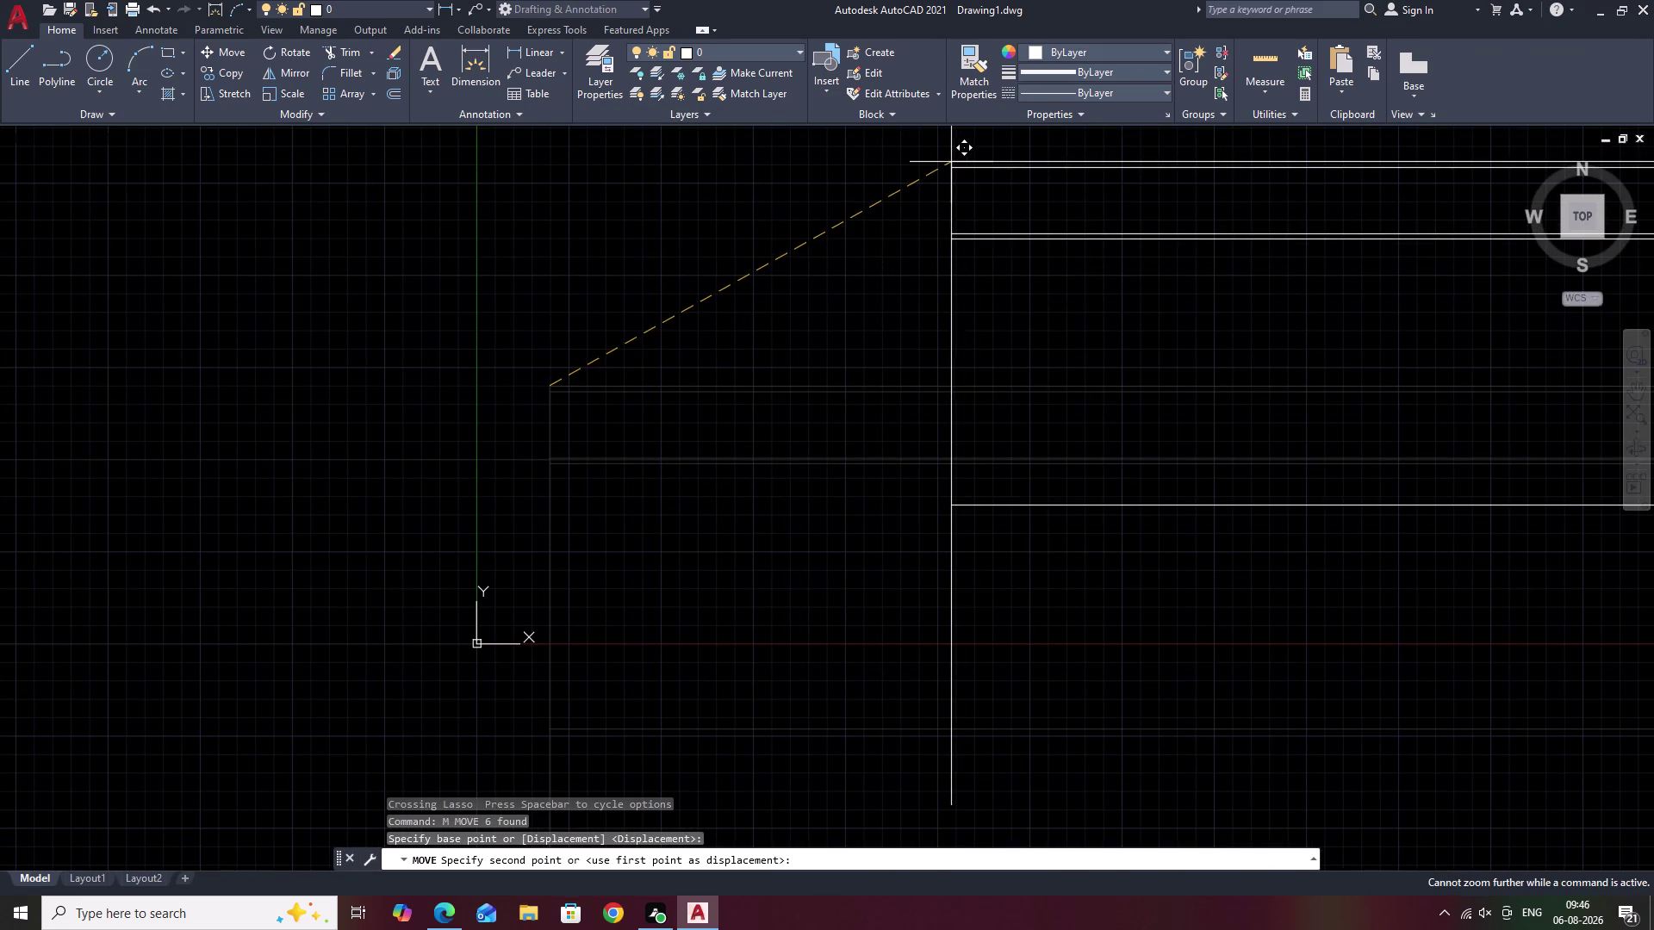
click(951, 162)
Reselect the wall lines and start a second move, then cancel it.
middle_drag(1129, 253, 432, 663)
drag(532, 464, 301, 765)
text(M)
key(space)
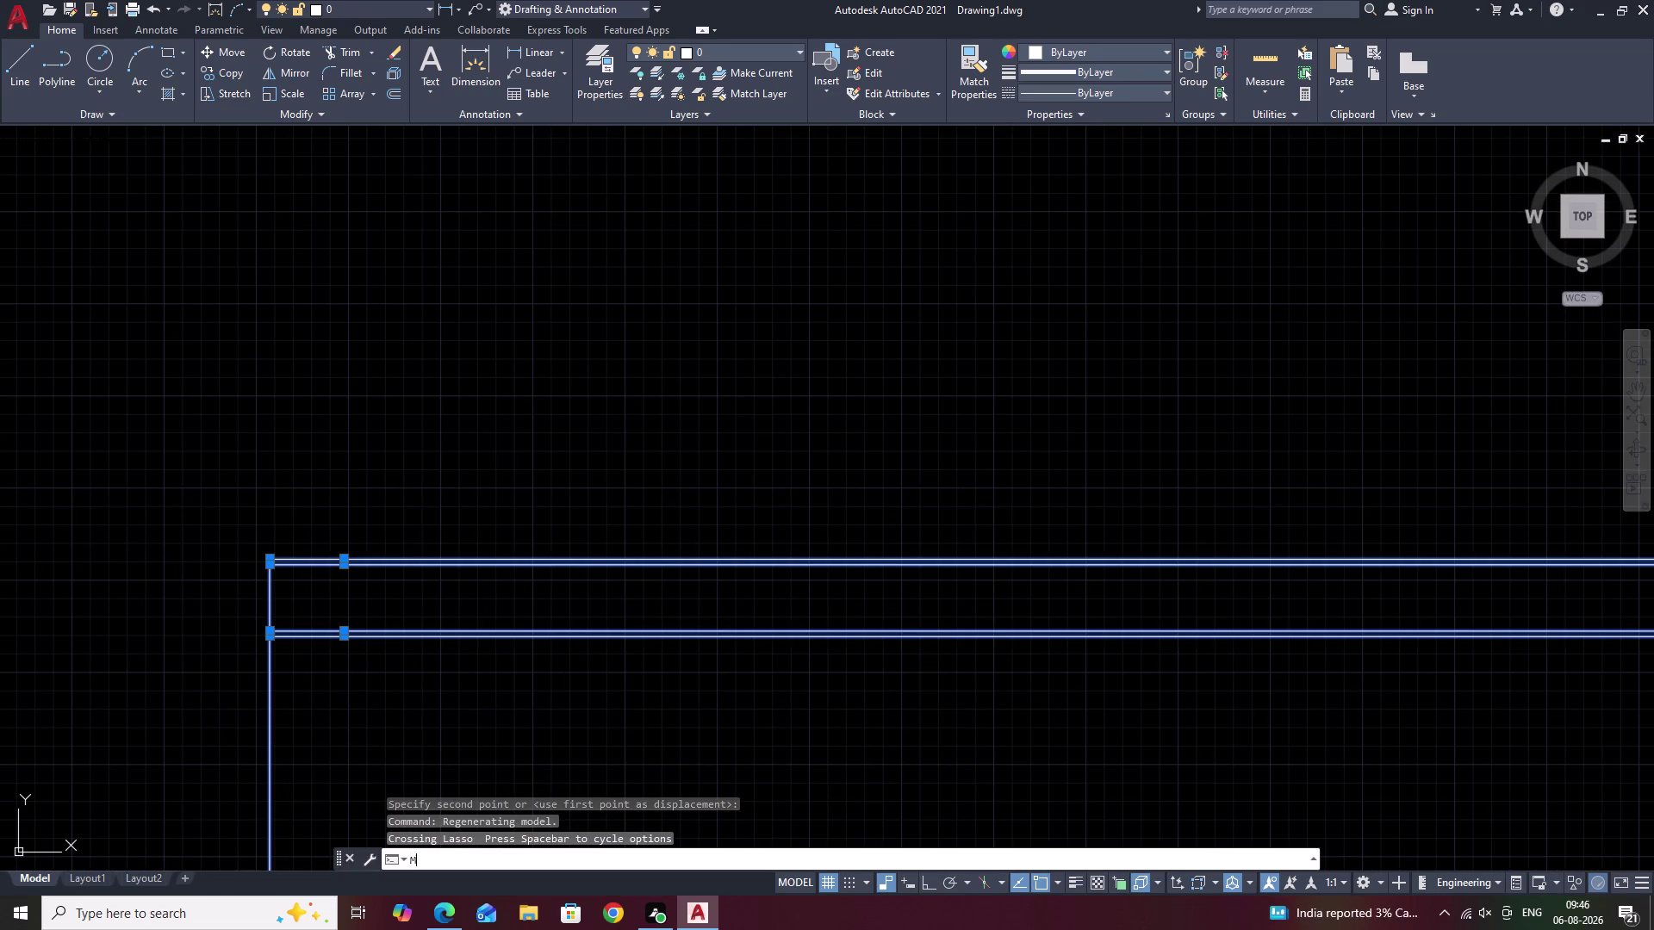
click(267, 560)
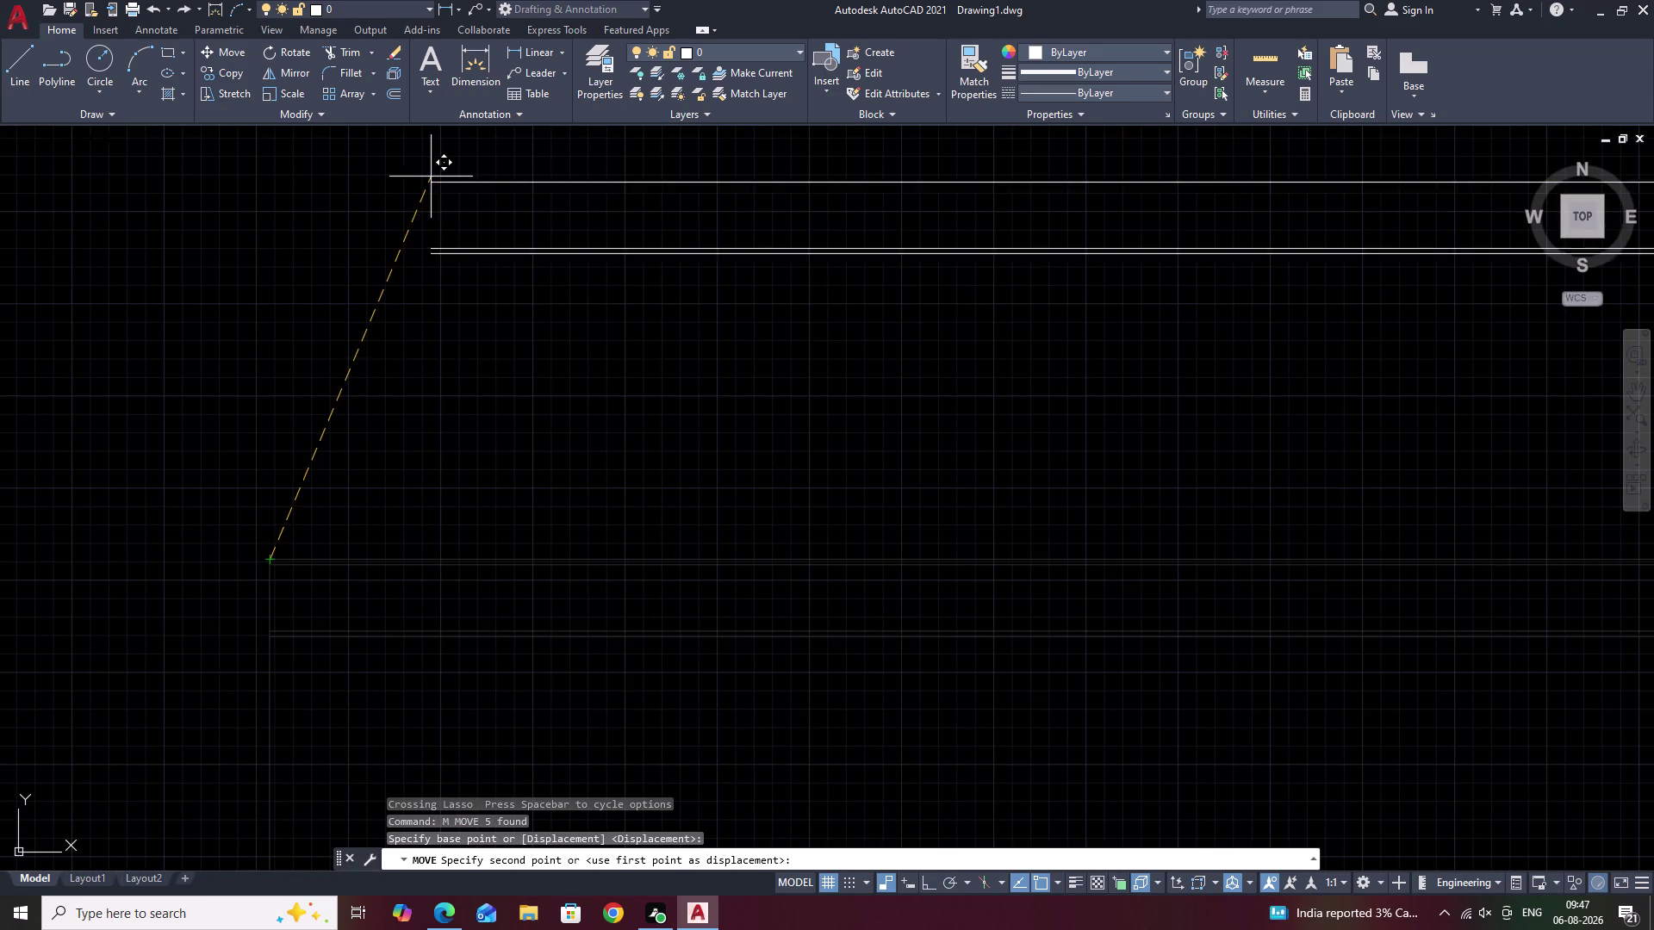
click(439, 153)
middle_drag(807, 361, 507, 594)
key(Escape)
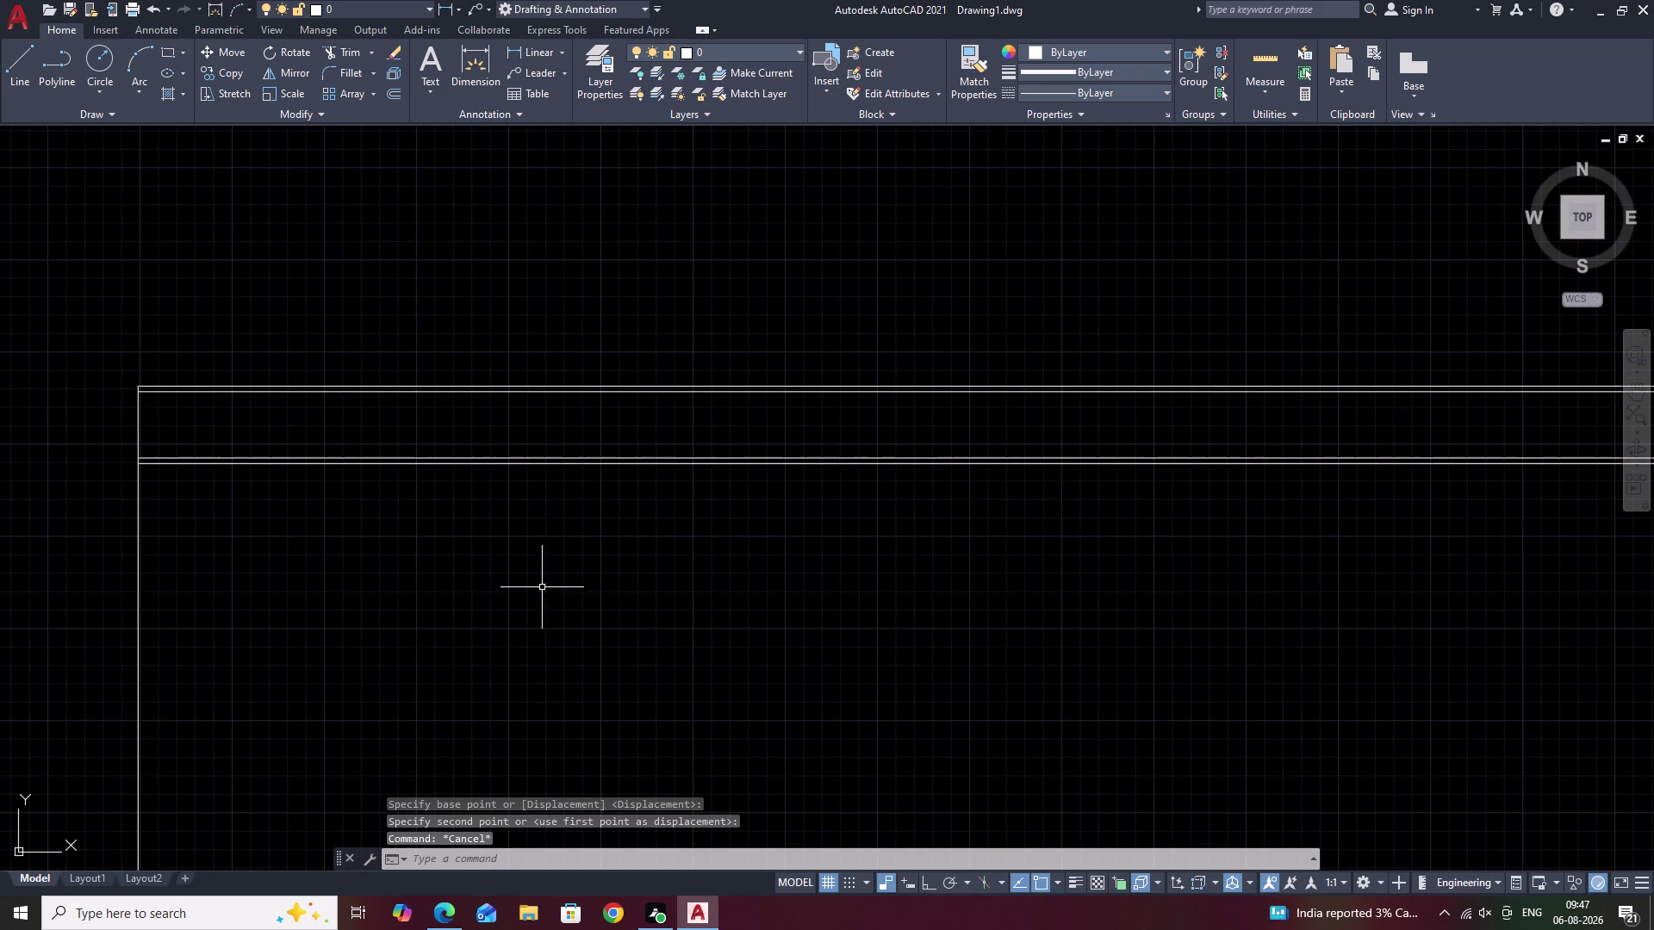
middle_drag(419, 552, 568, 441)
Offset a horizontal line by the default 3-foot distance.
key(Escape)
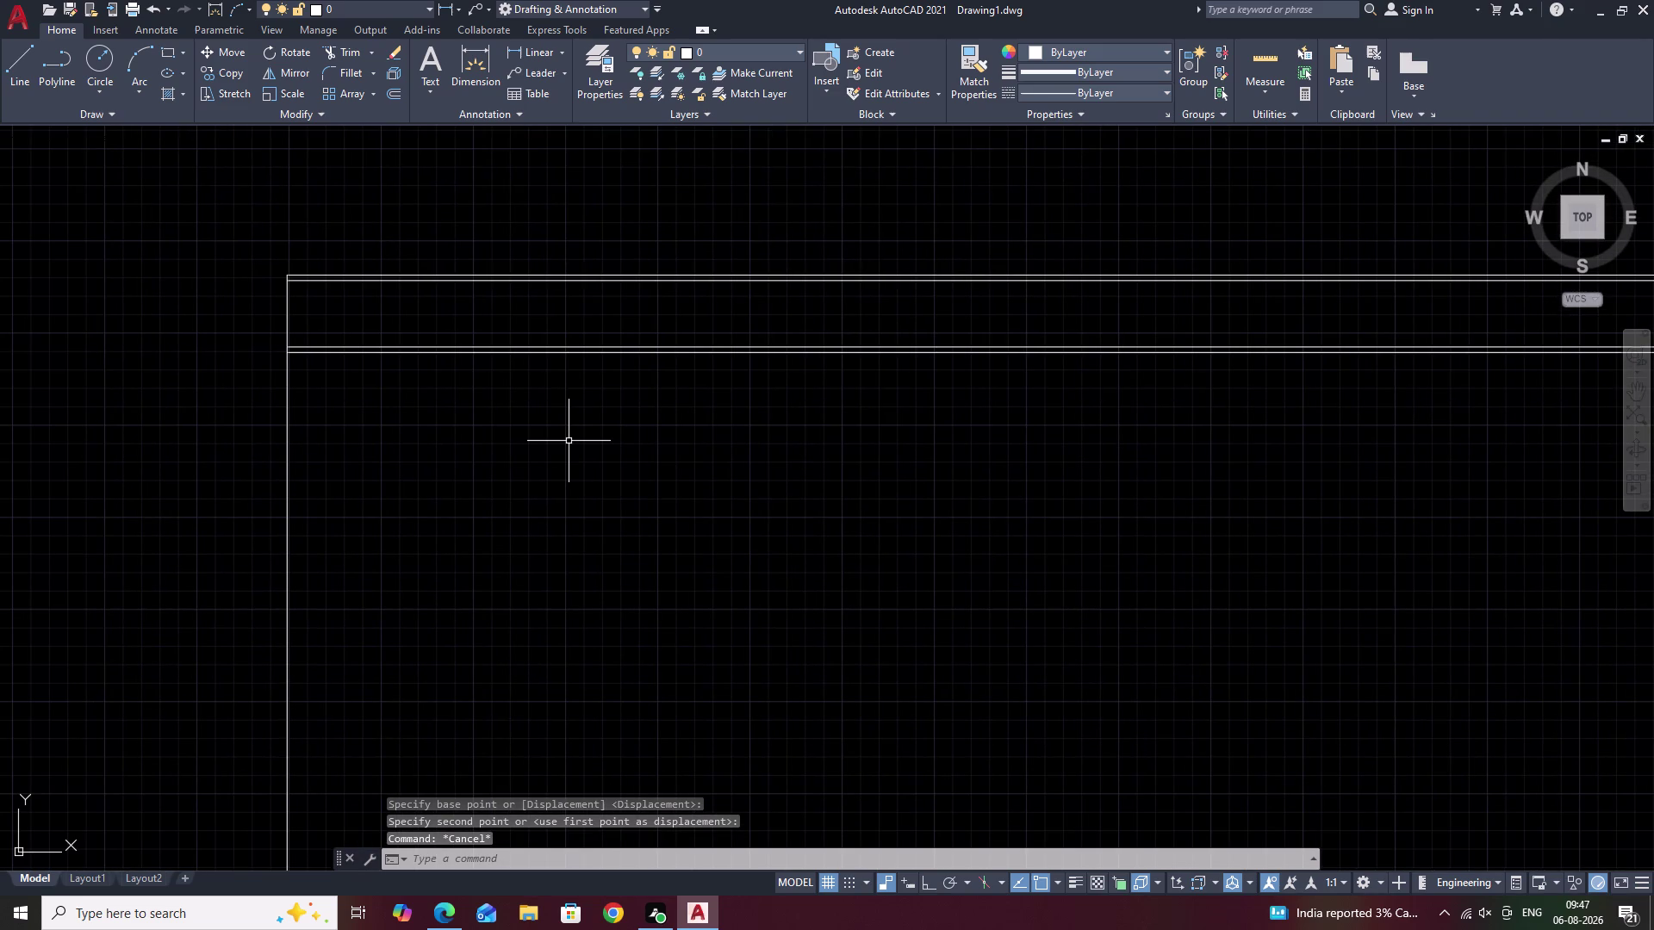
key(o)
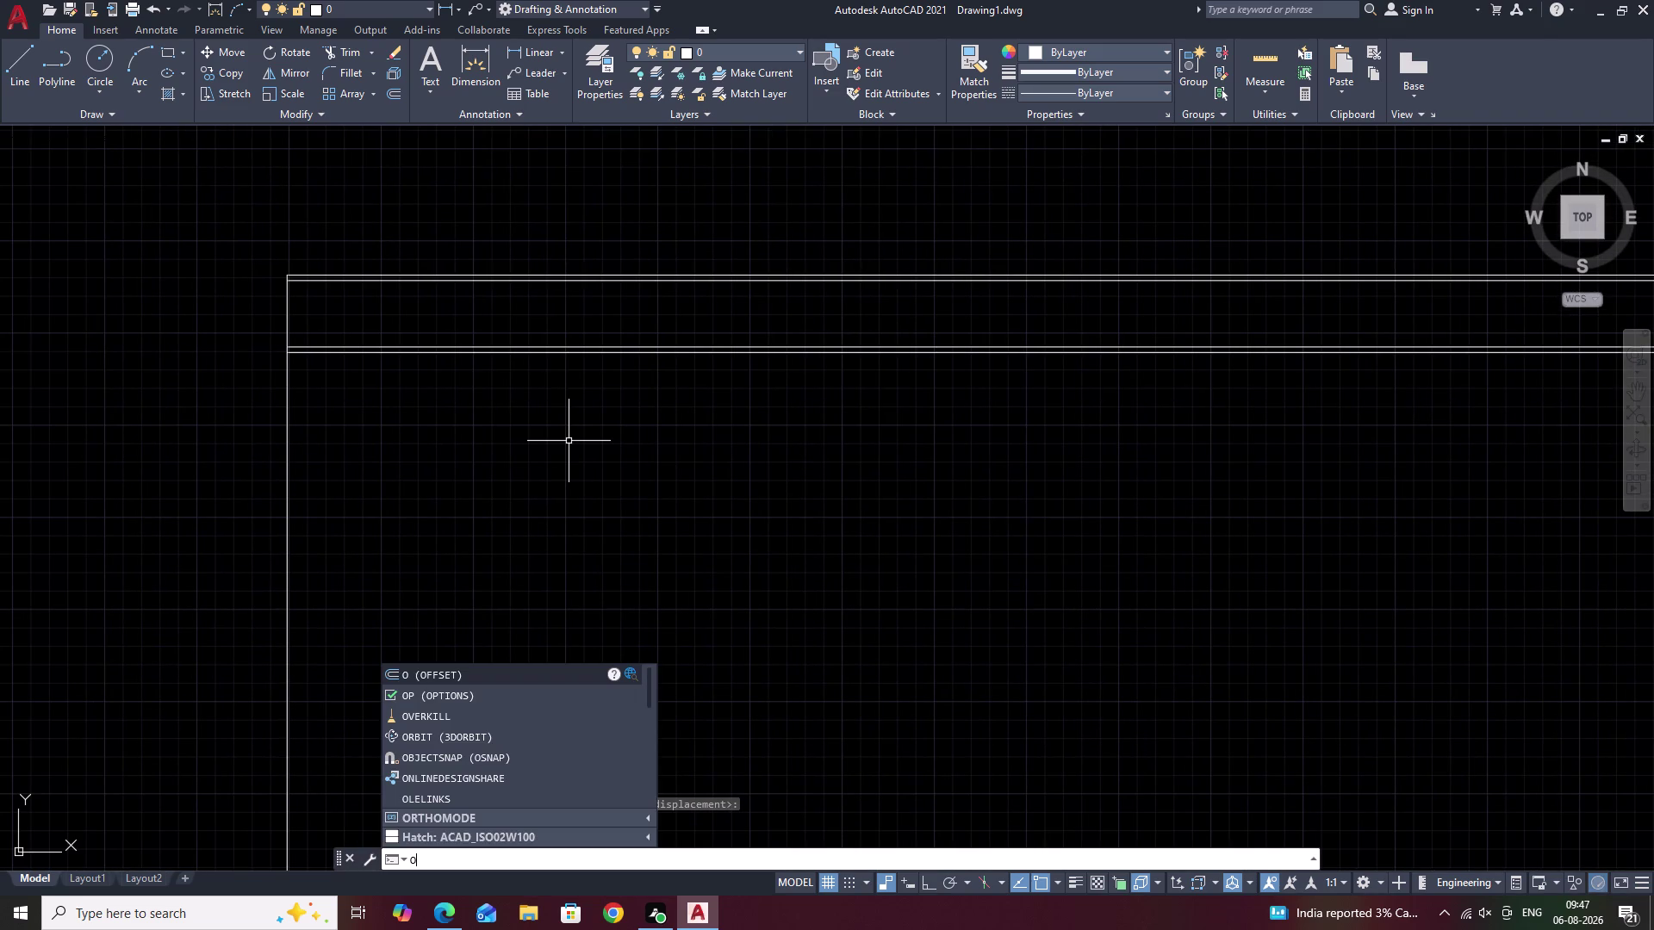
key(space)
key(3)
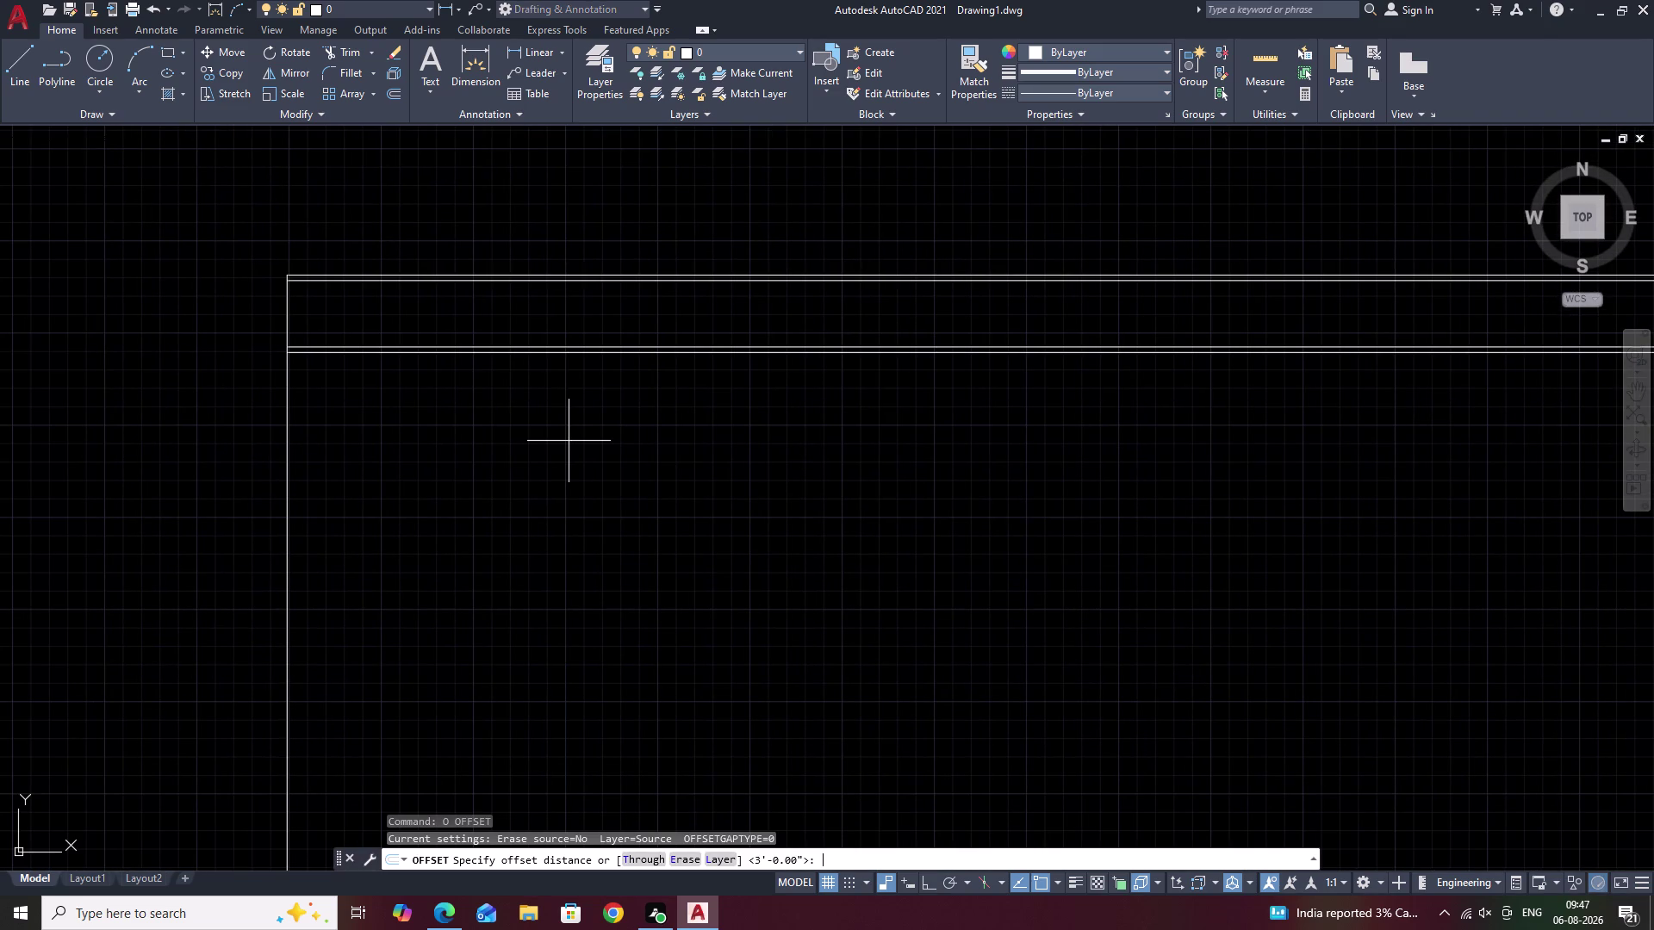
key(semicolon)
key(space)
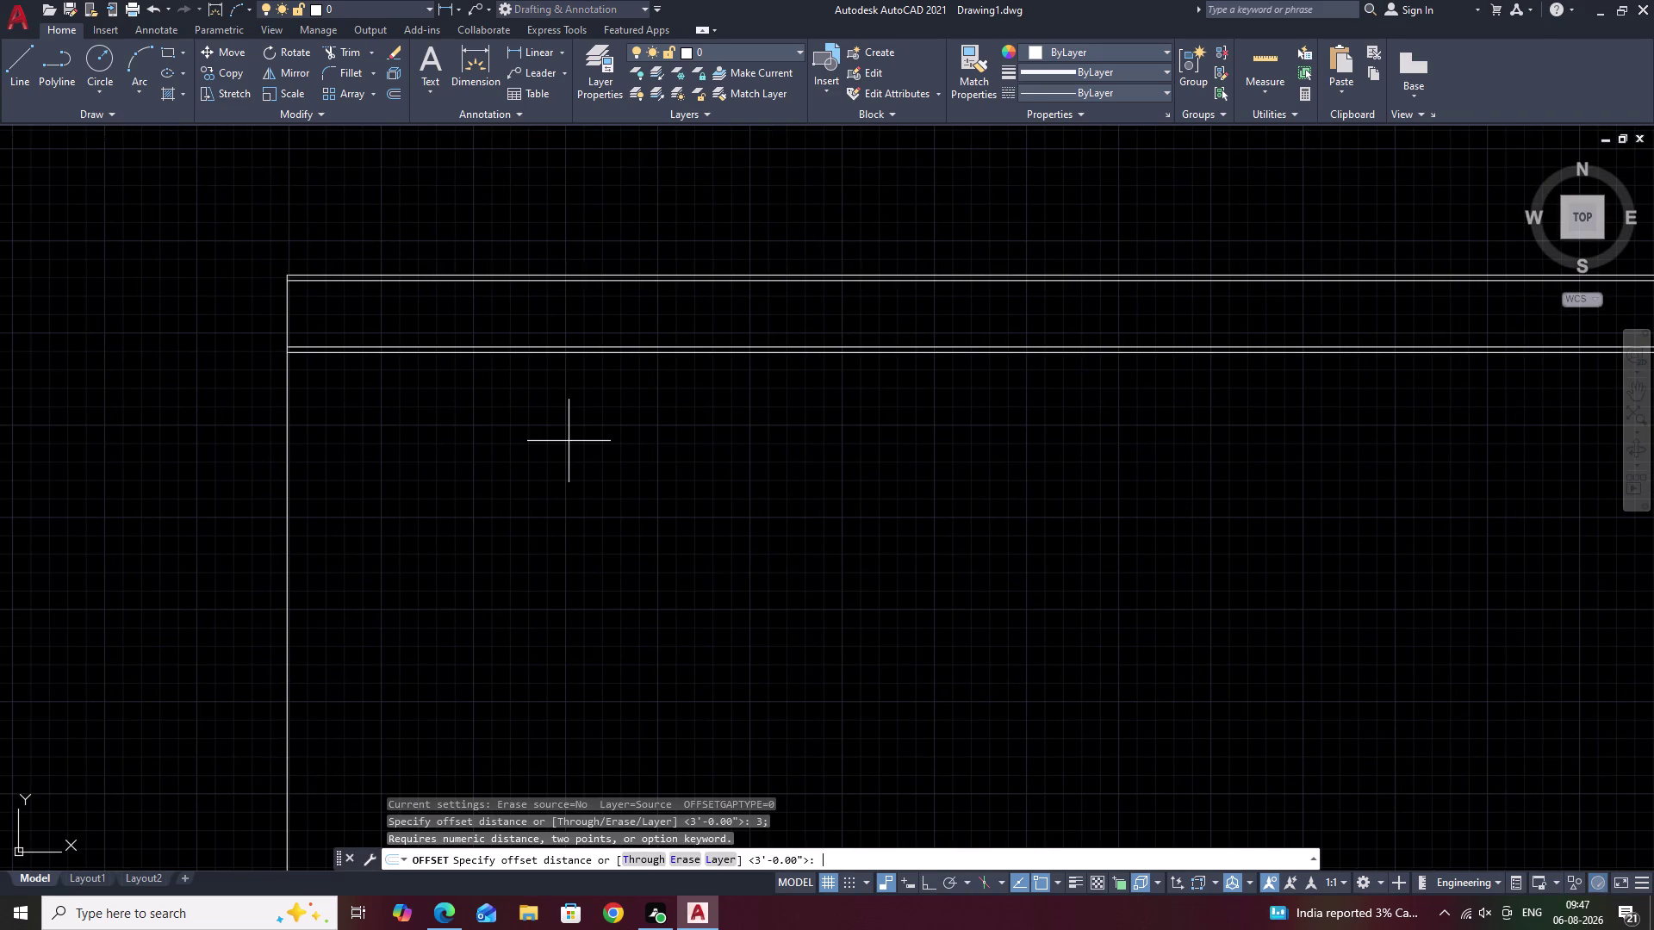
key(Escape)
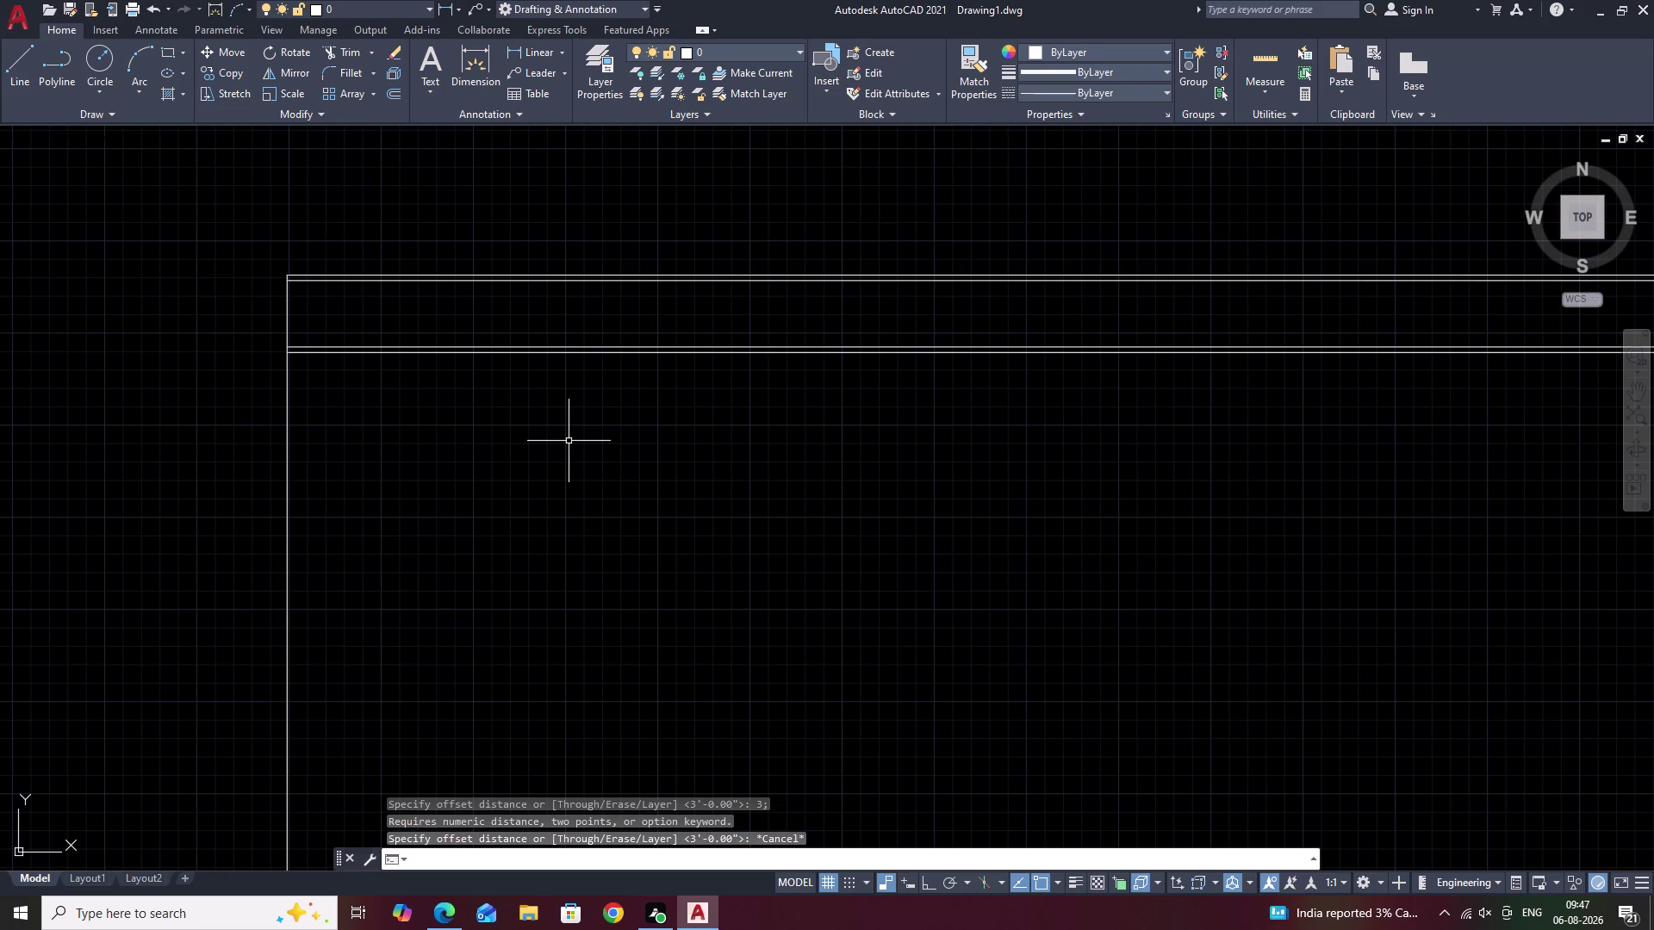
key(space)
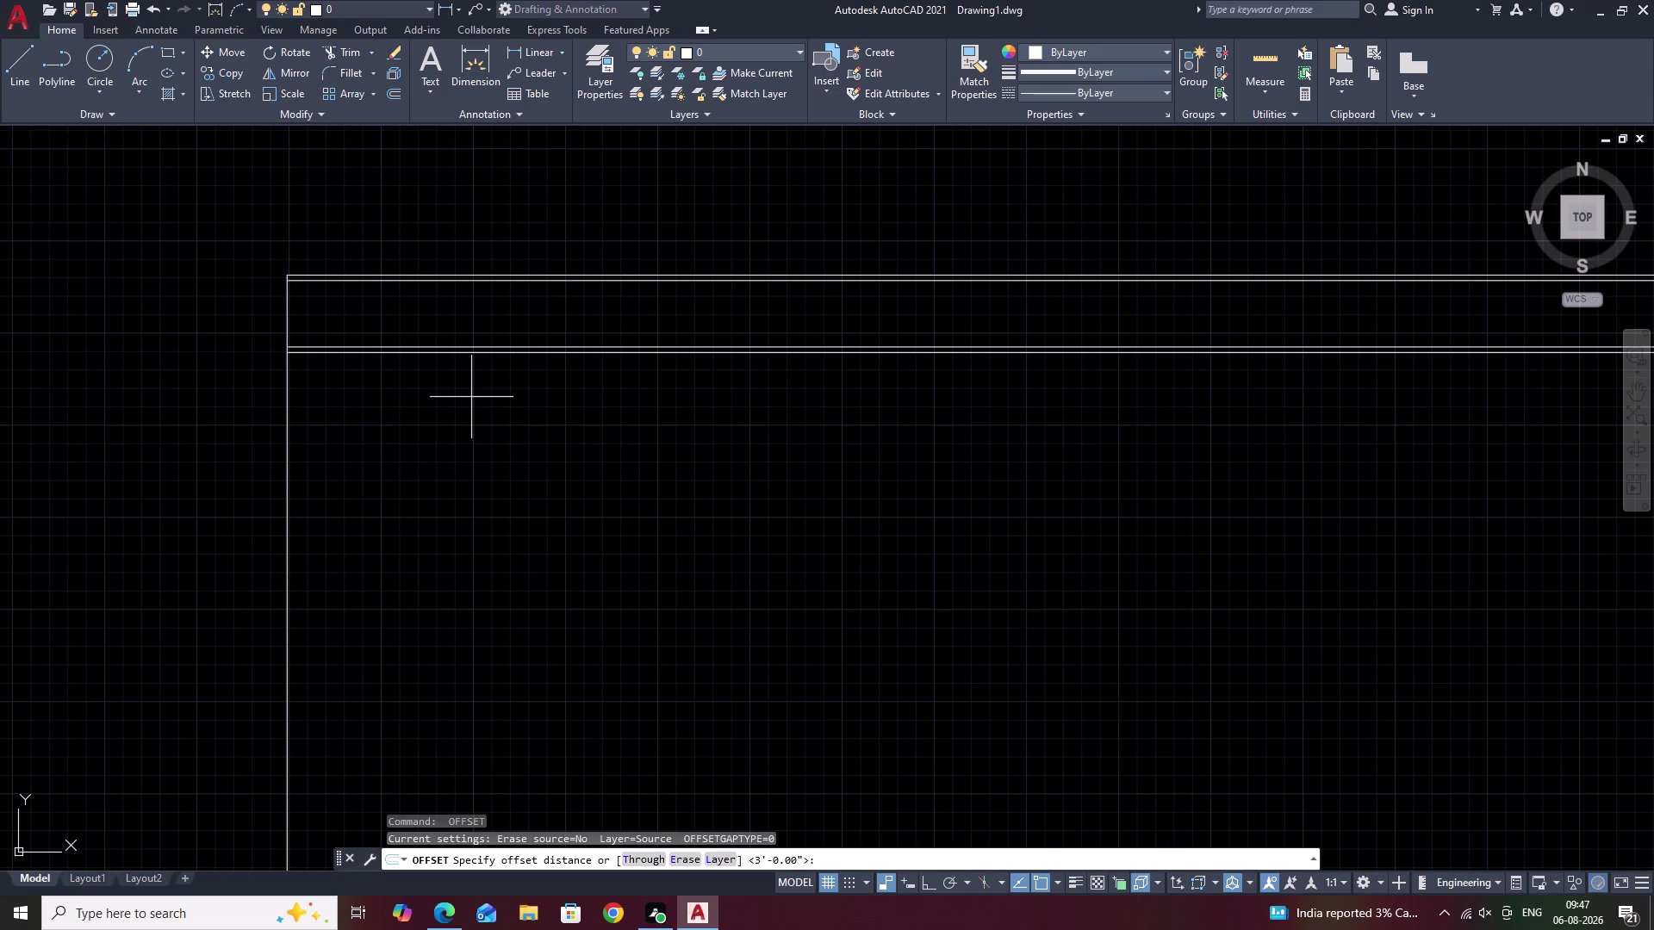
key(space)
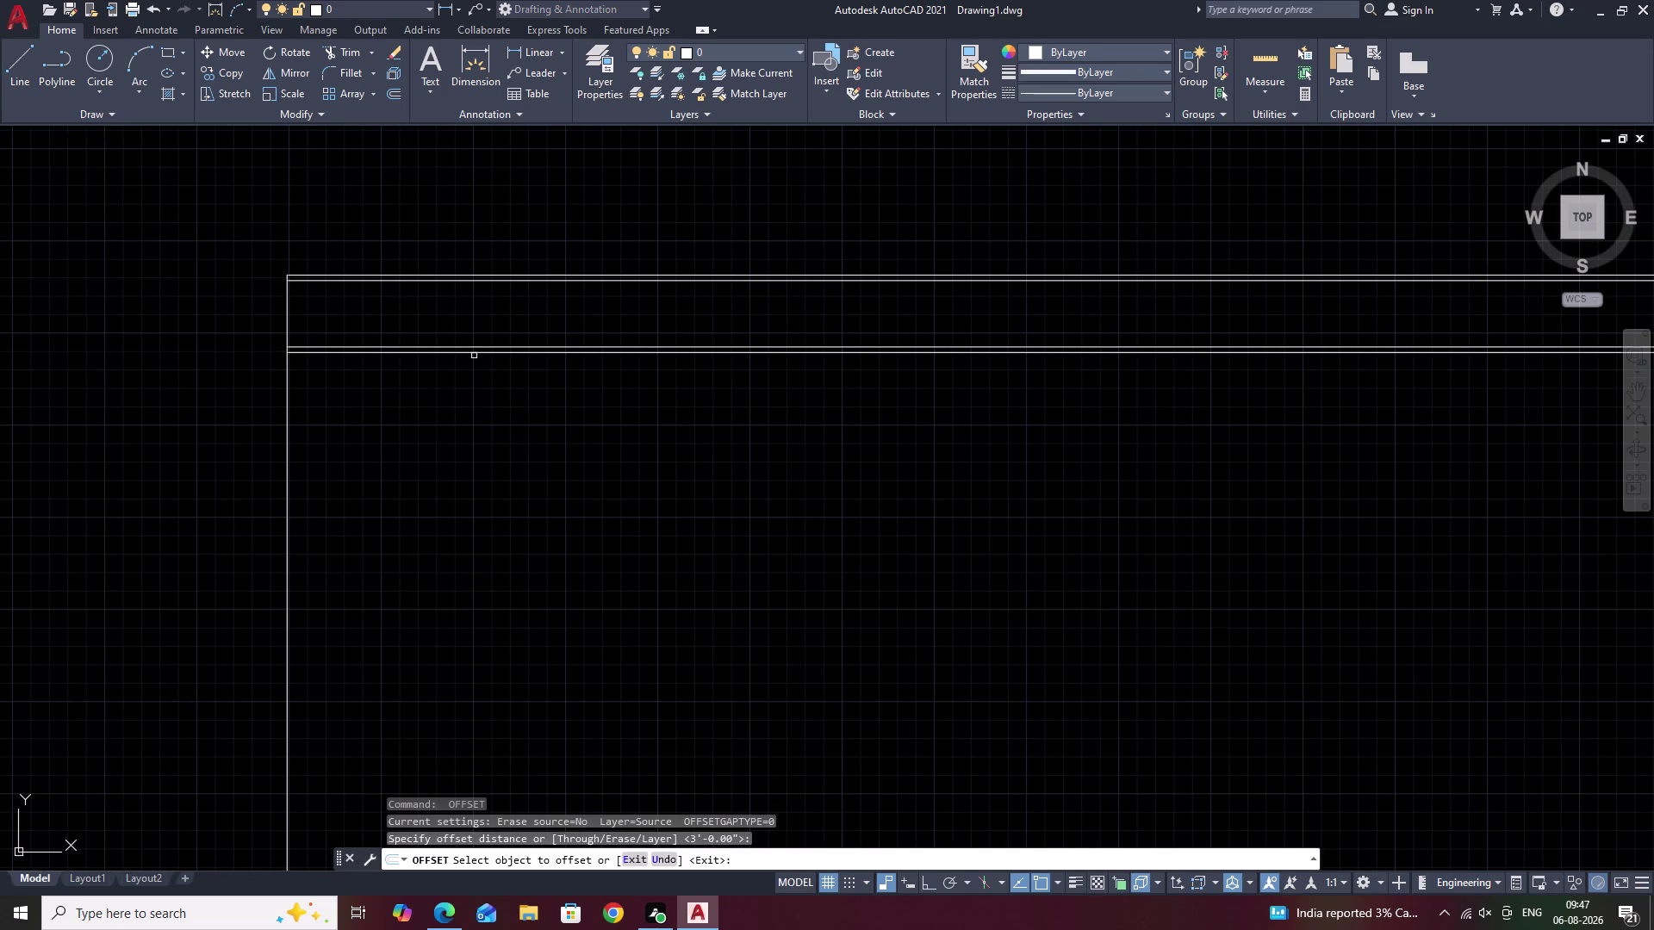
click(474, 352)
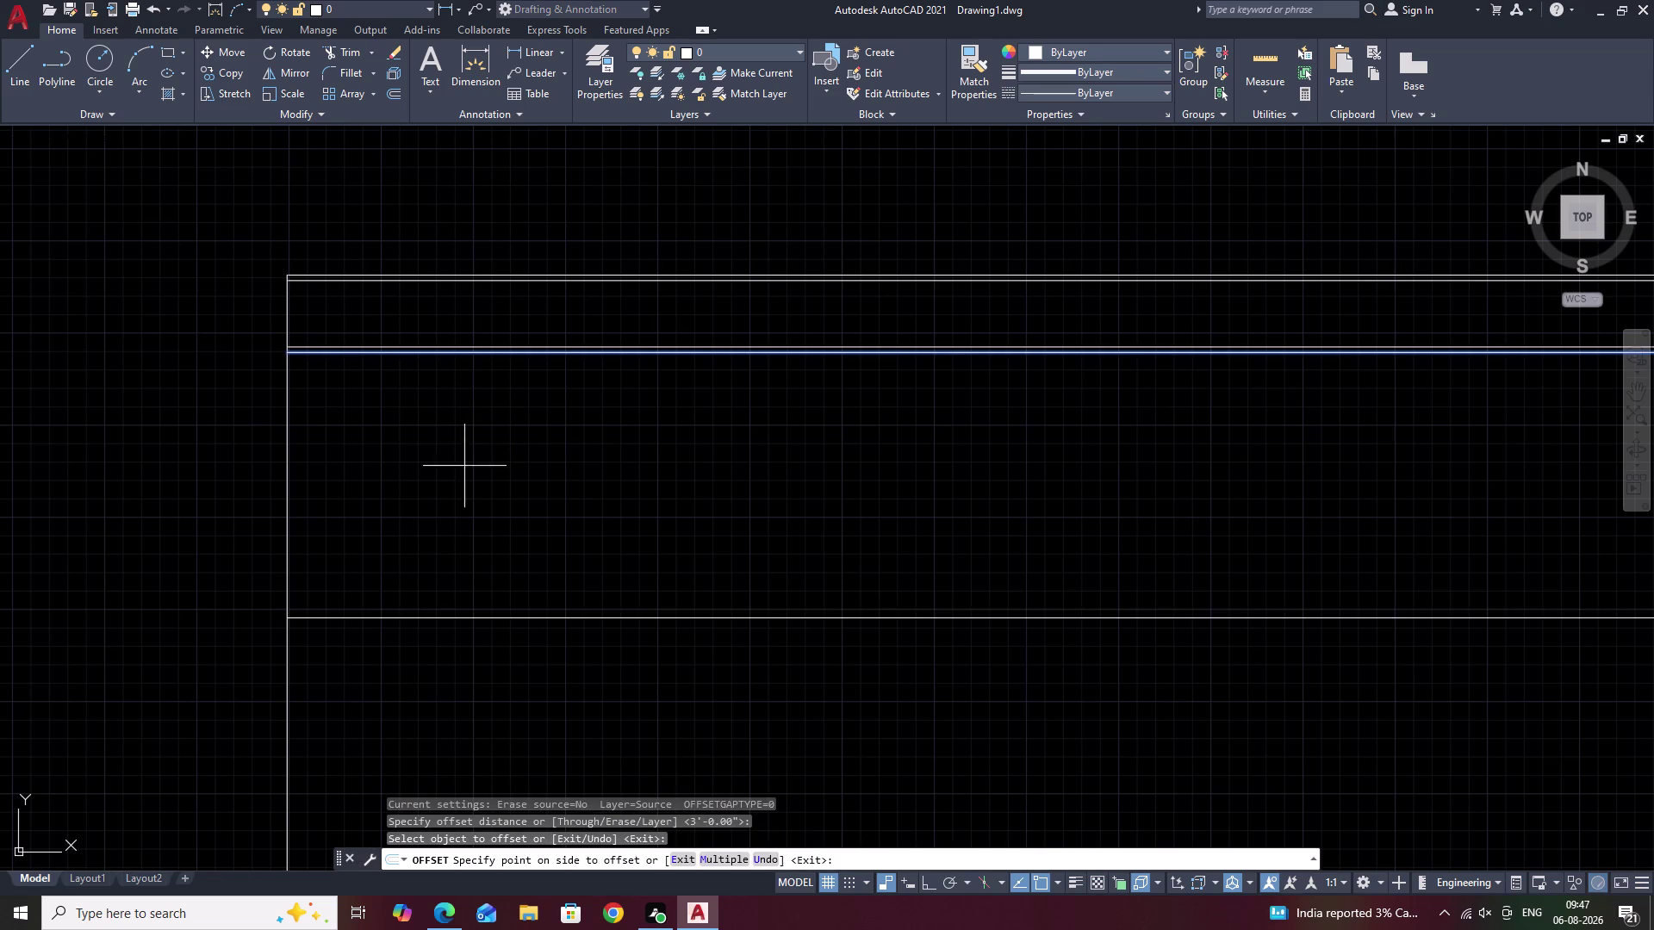
click(464, 466)
scroll(down, 3)
middle_drag(464, 466, 543, 412)
key(Escape)
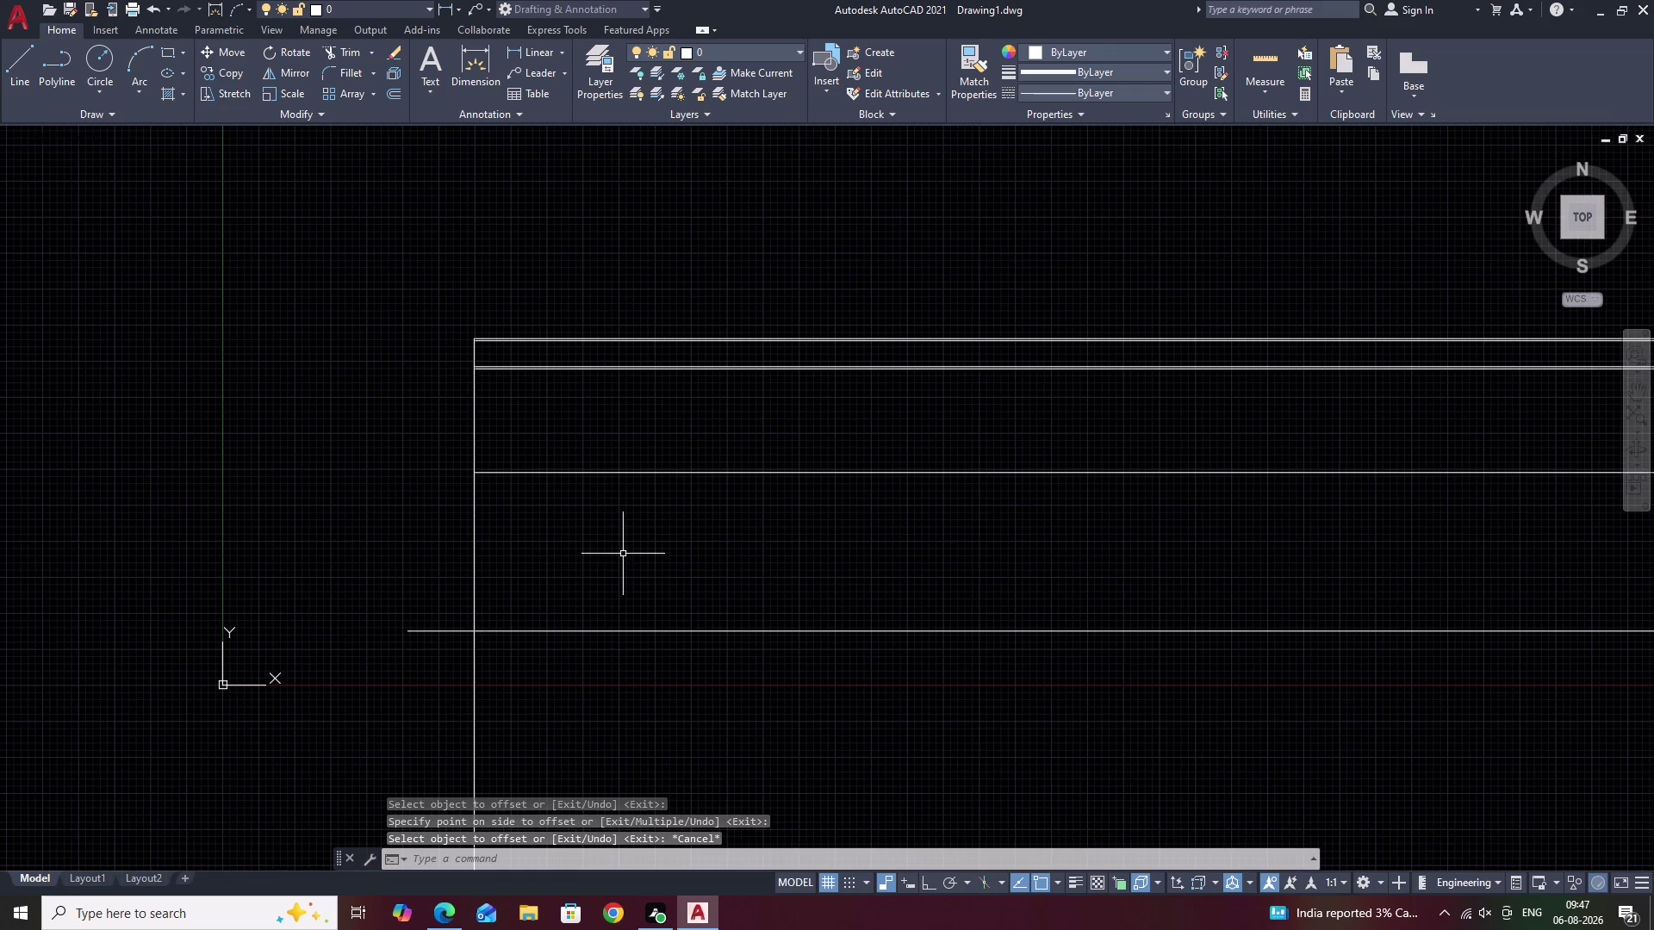
Erase the extra lower horizontal line with E.
click(621, 631)
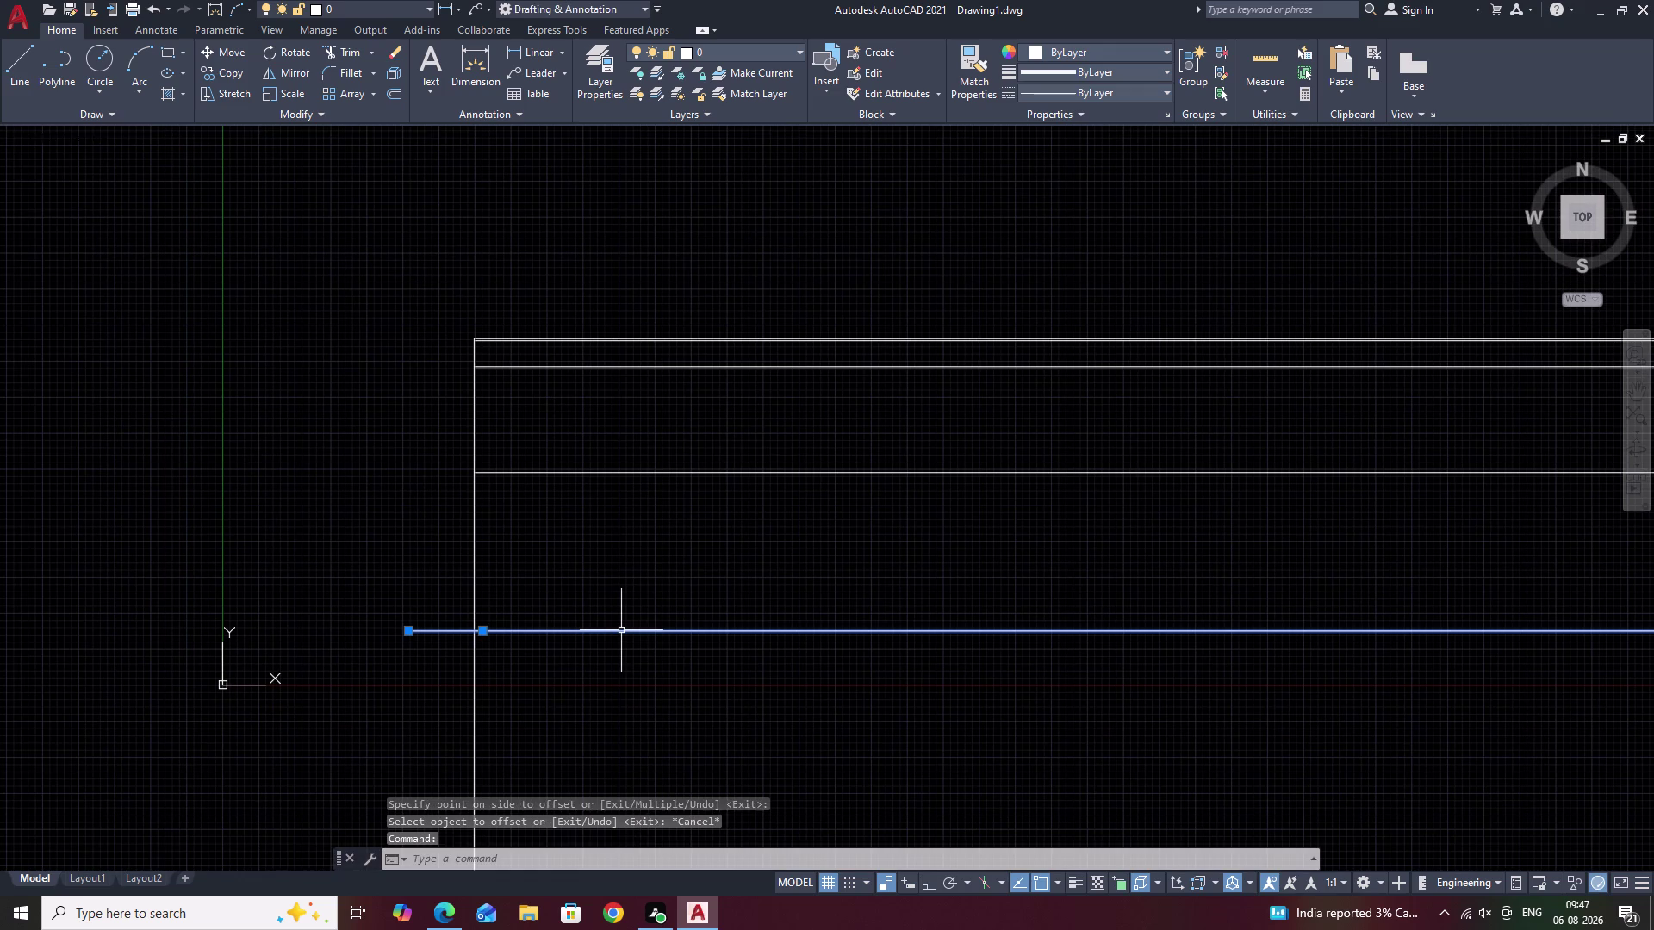
text(E)
key(space)
middle_drag(623, 575, 810, 559)
scroll(up, 3)
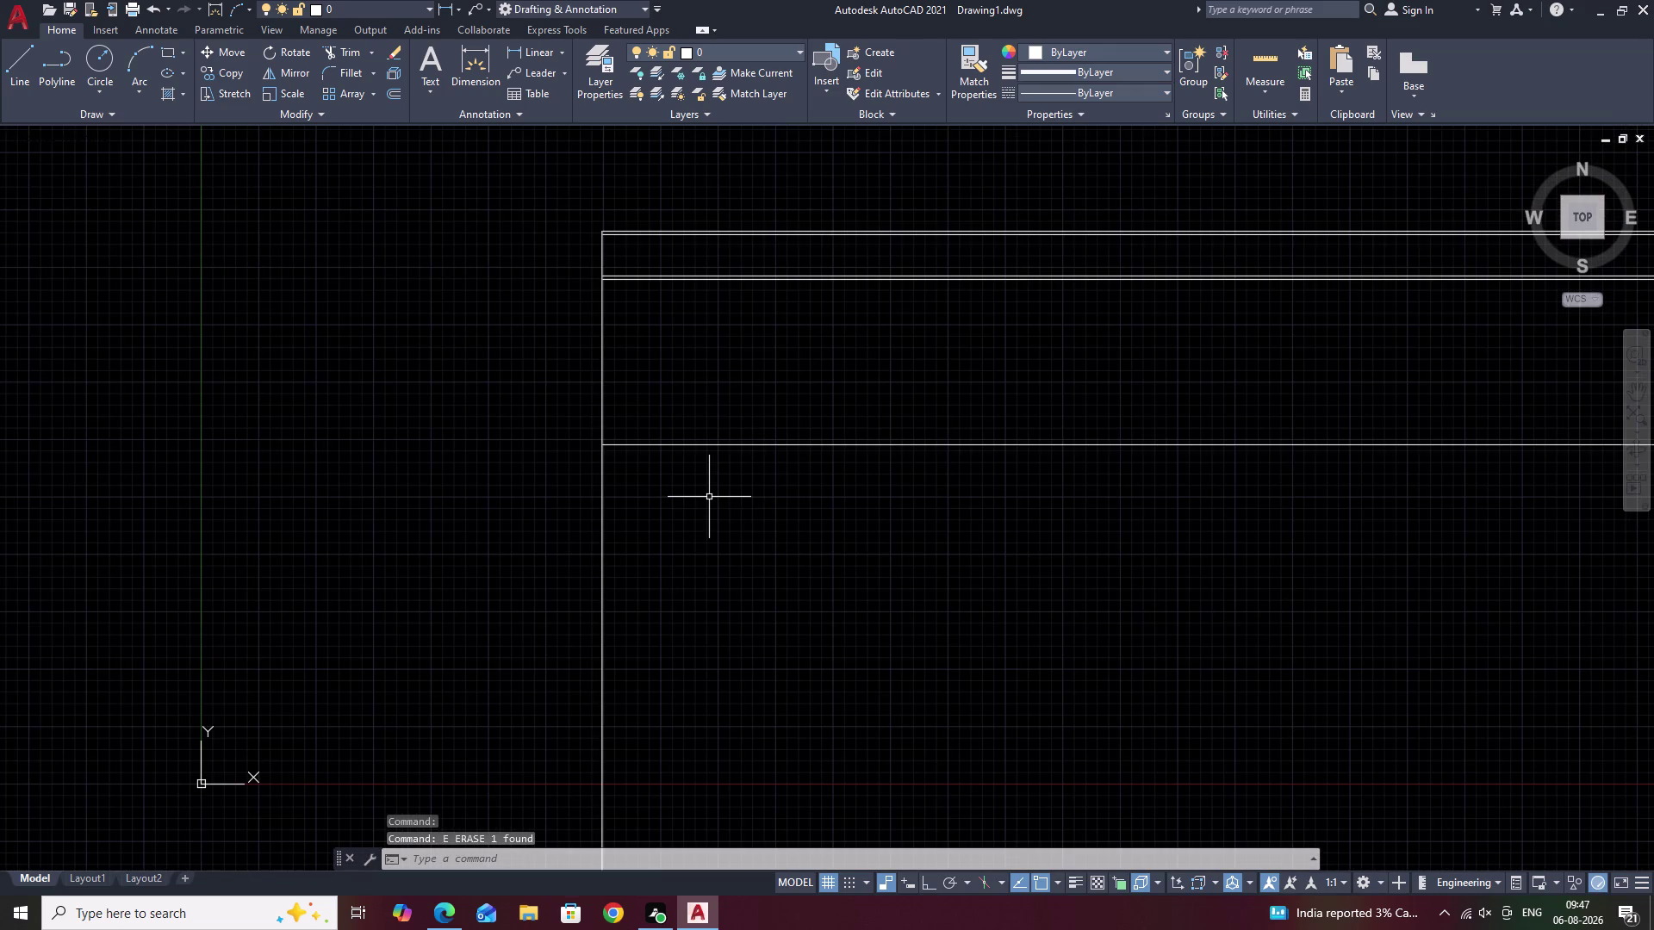
key(F12)
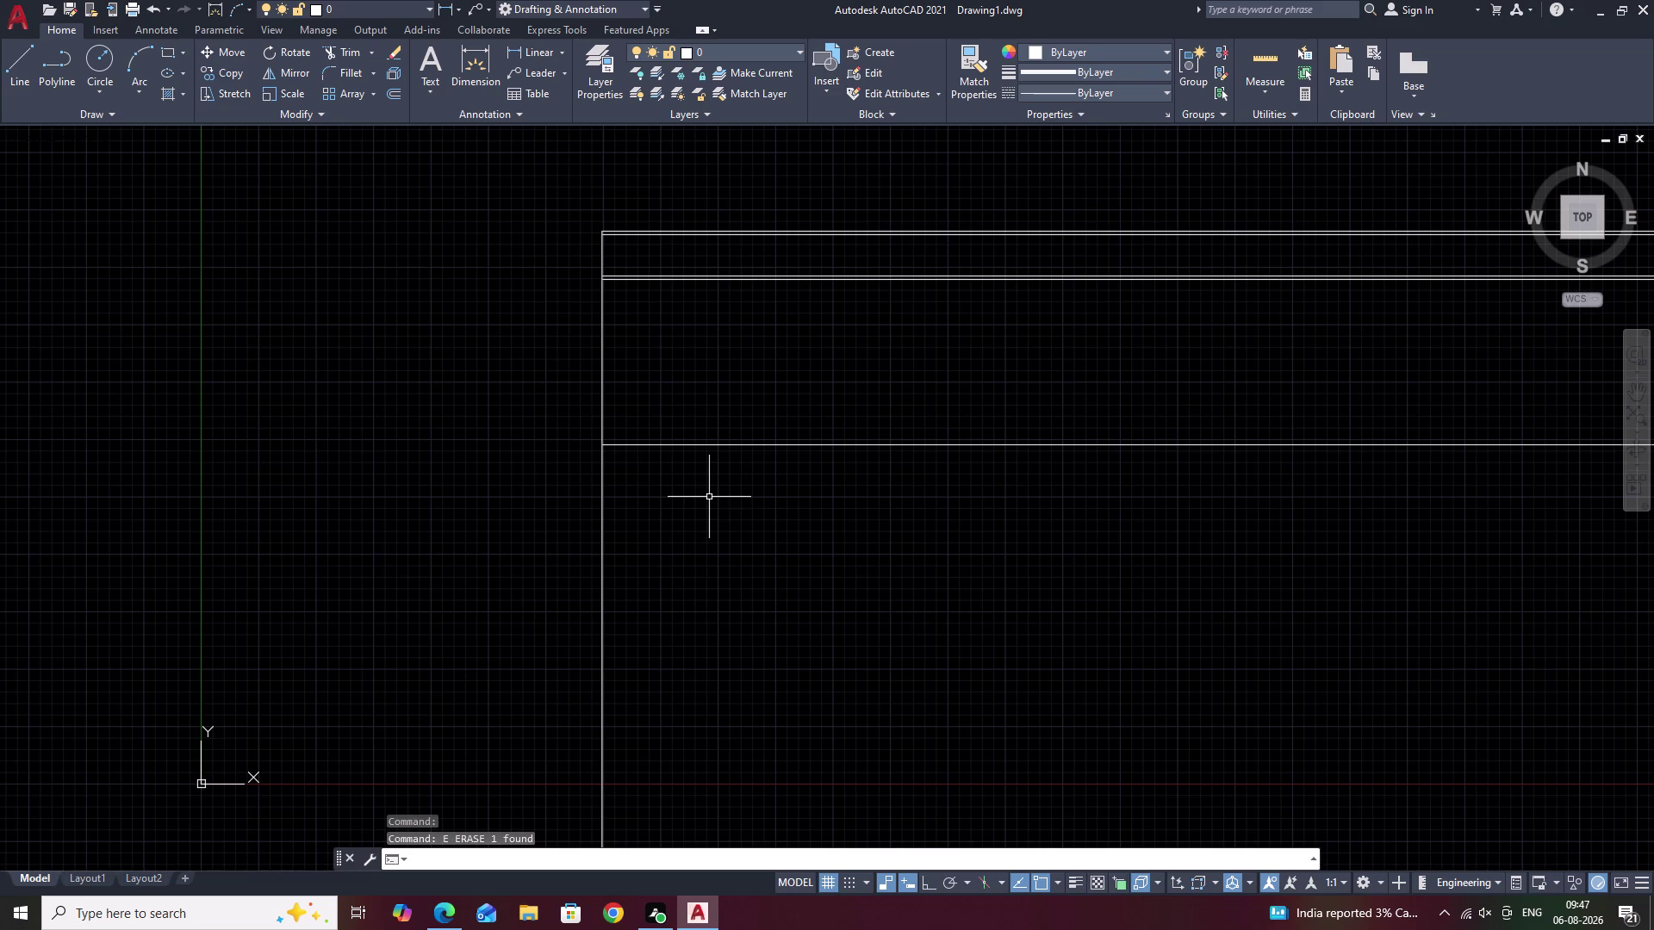
Offset the lower wall line 2 inches down, then that copy 8 inches down.
middle_click(709, 497)
key(o)
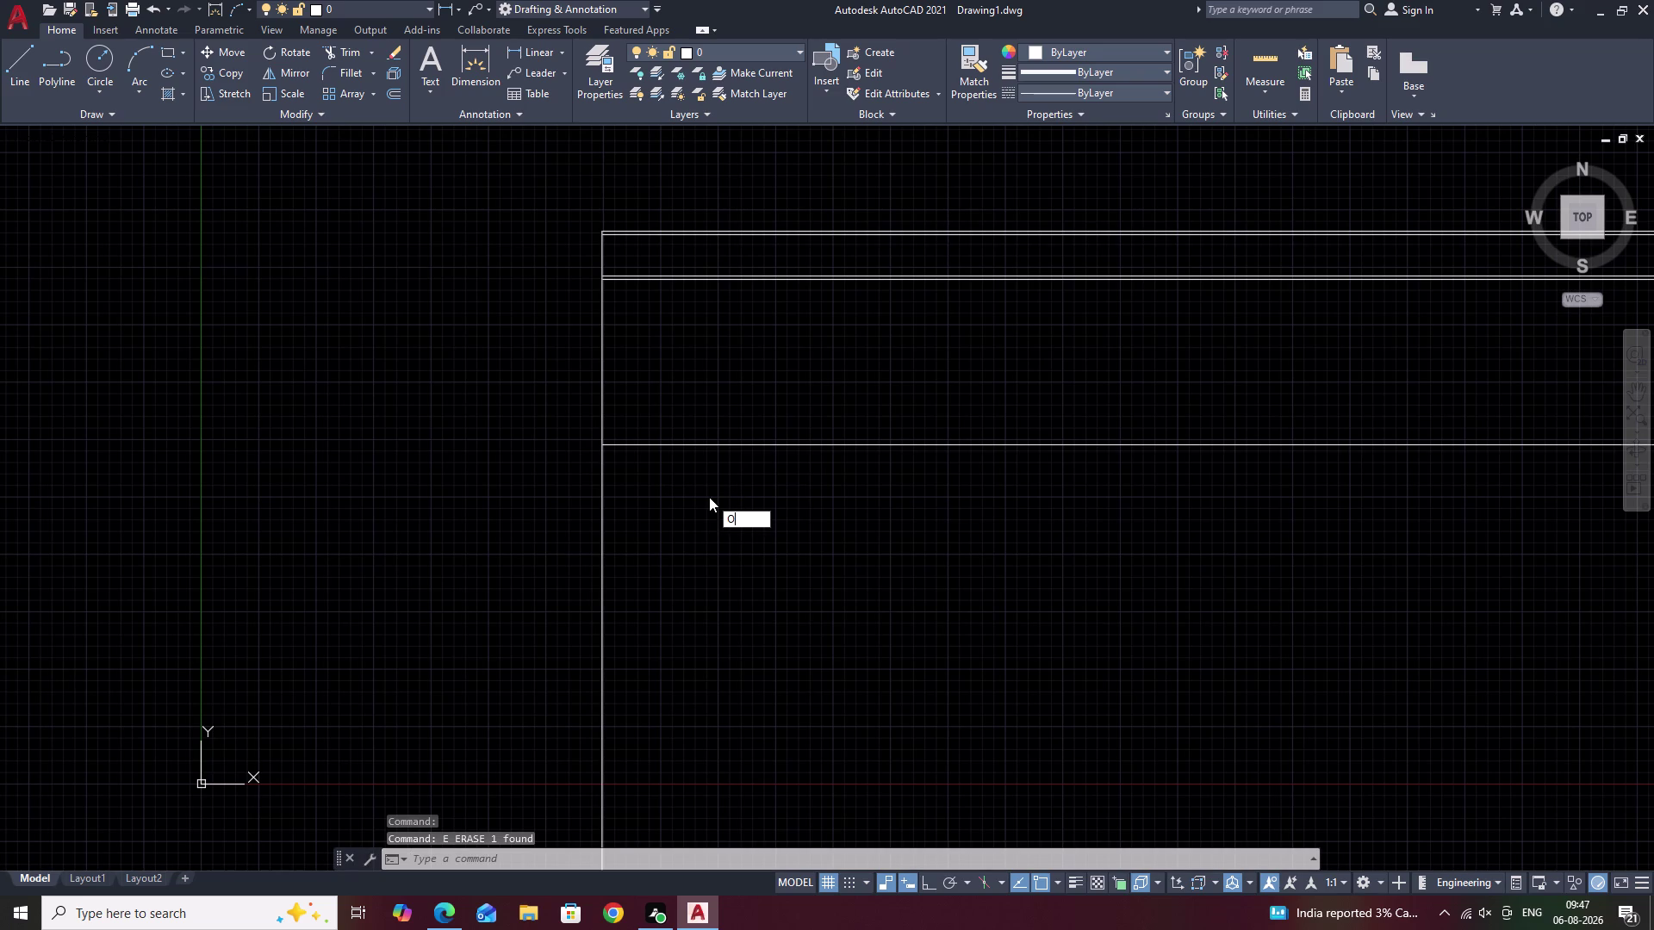
key(space)
text(2)
key(space)
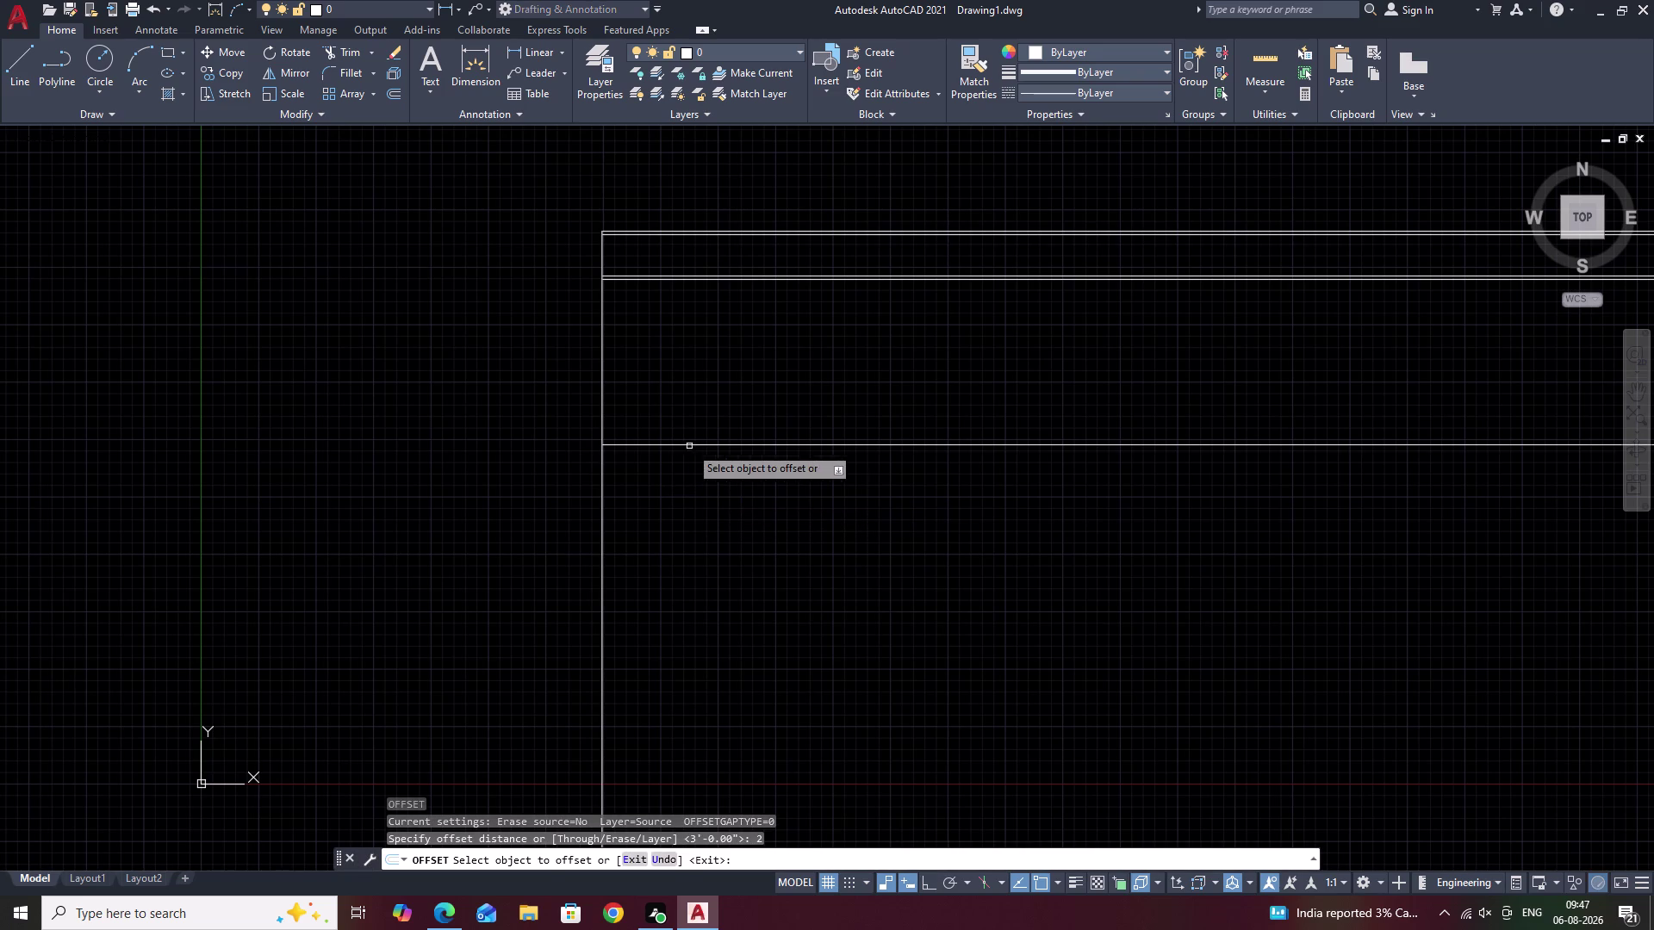
click(674, 442)
click(684, 486)
key(space)
key(space)
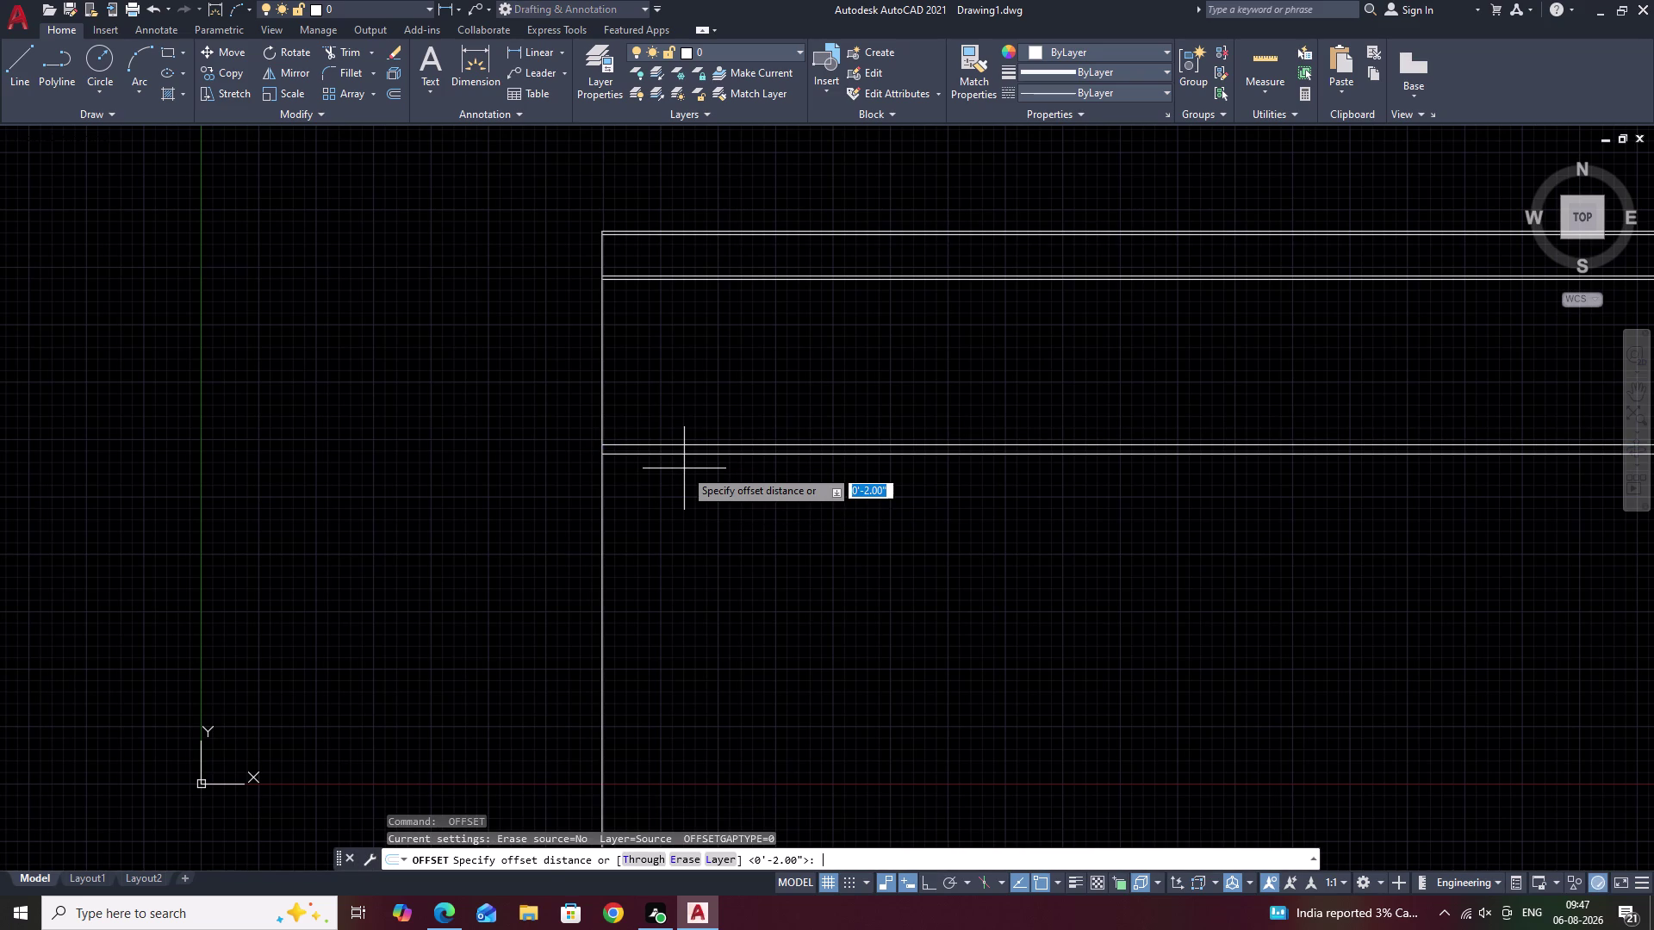
text(8)
key(space)
scroll(up, 3)
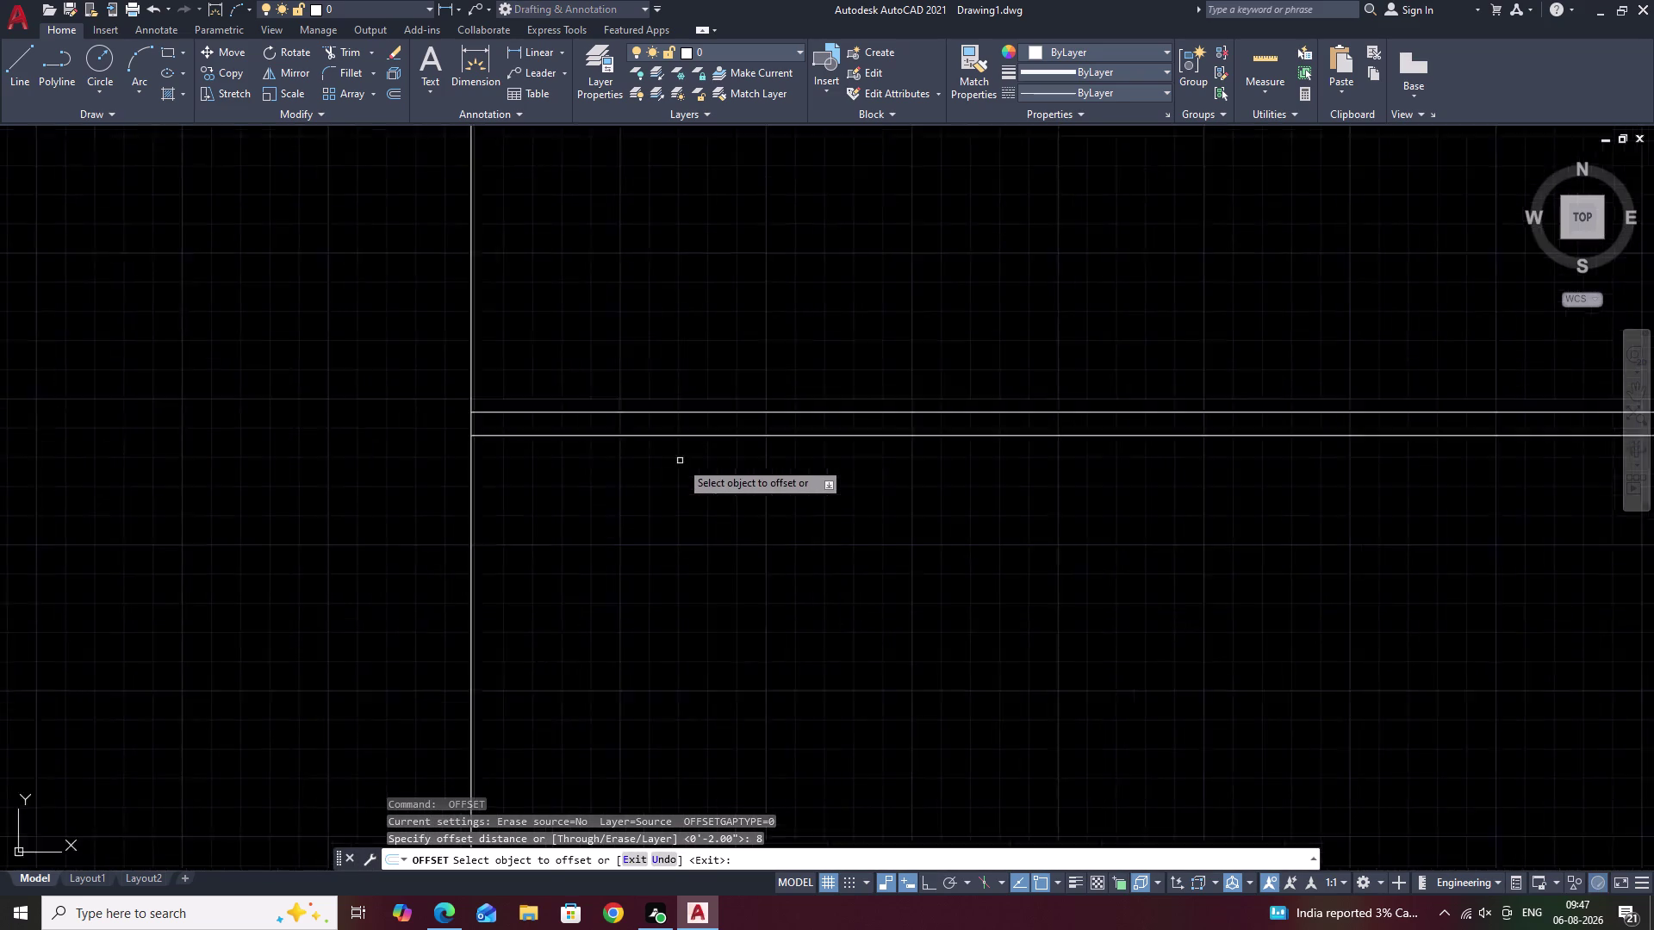
click(652, 437)
click(656, 550)
key(space)
Add two more parallel lines below the stack, at 2 inches and 3 feet.
key(space)
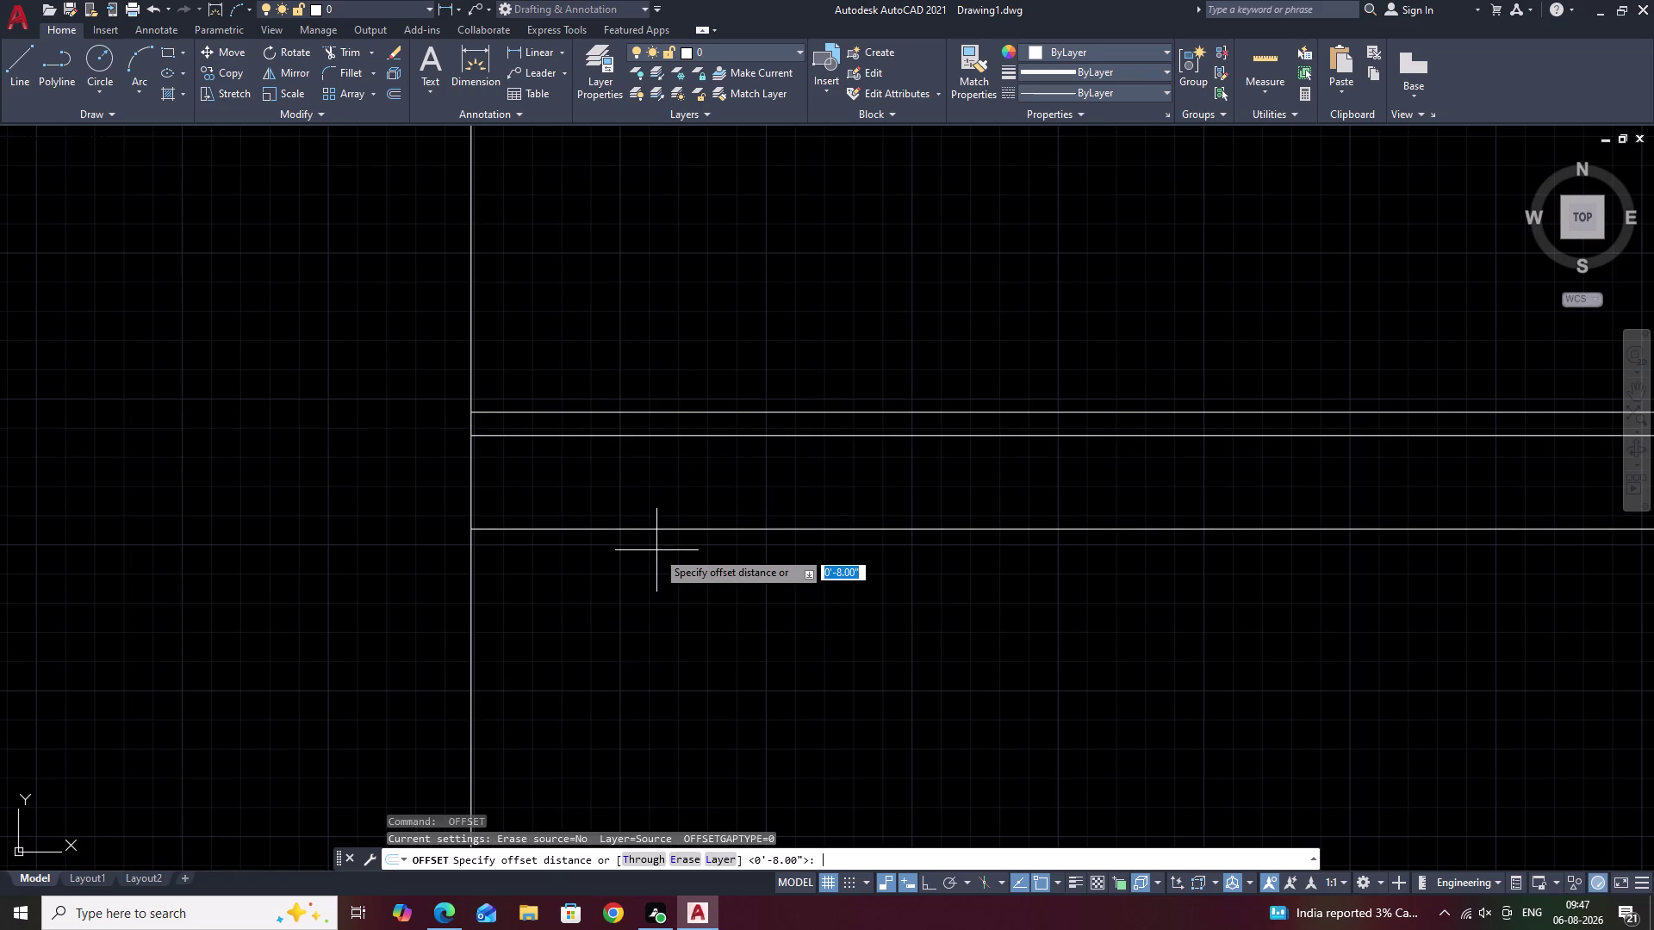
text(2)
key(space)
click(653, 527)
click(643, 612)
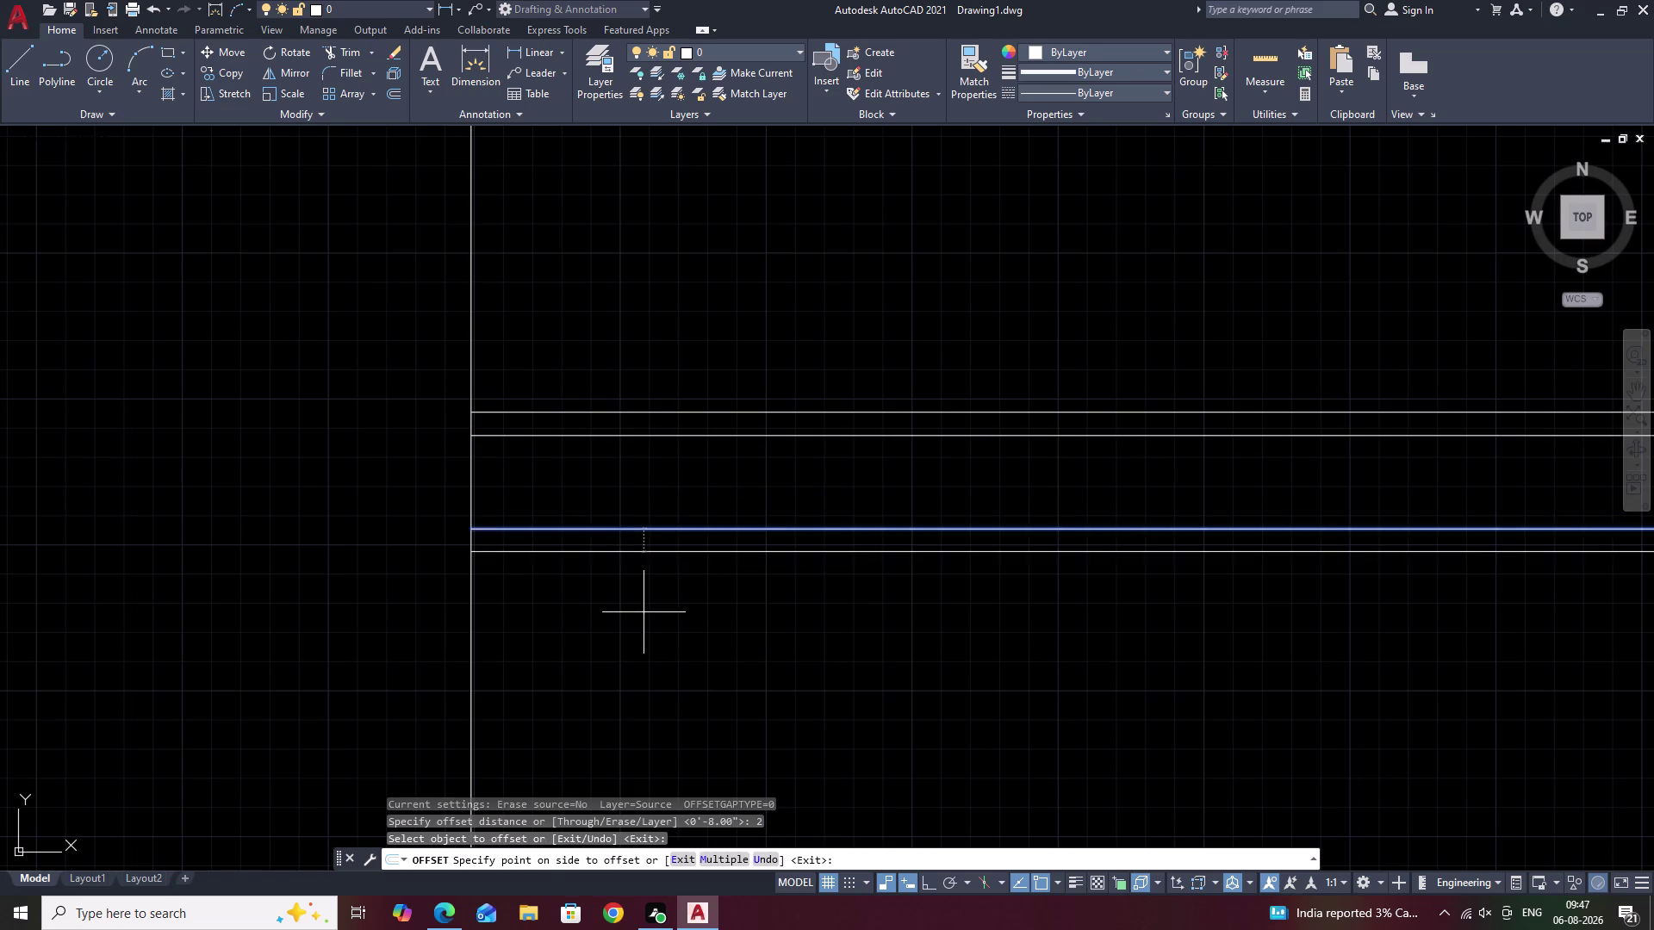
scroll(down, 3)
middle_drag(652, 612, 666, 464)
key(Escape)
key(space)
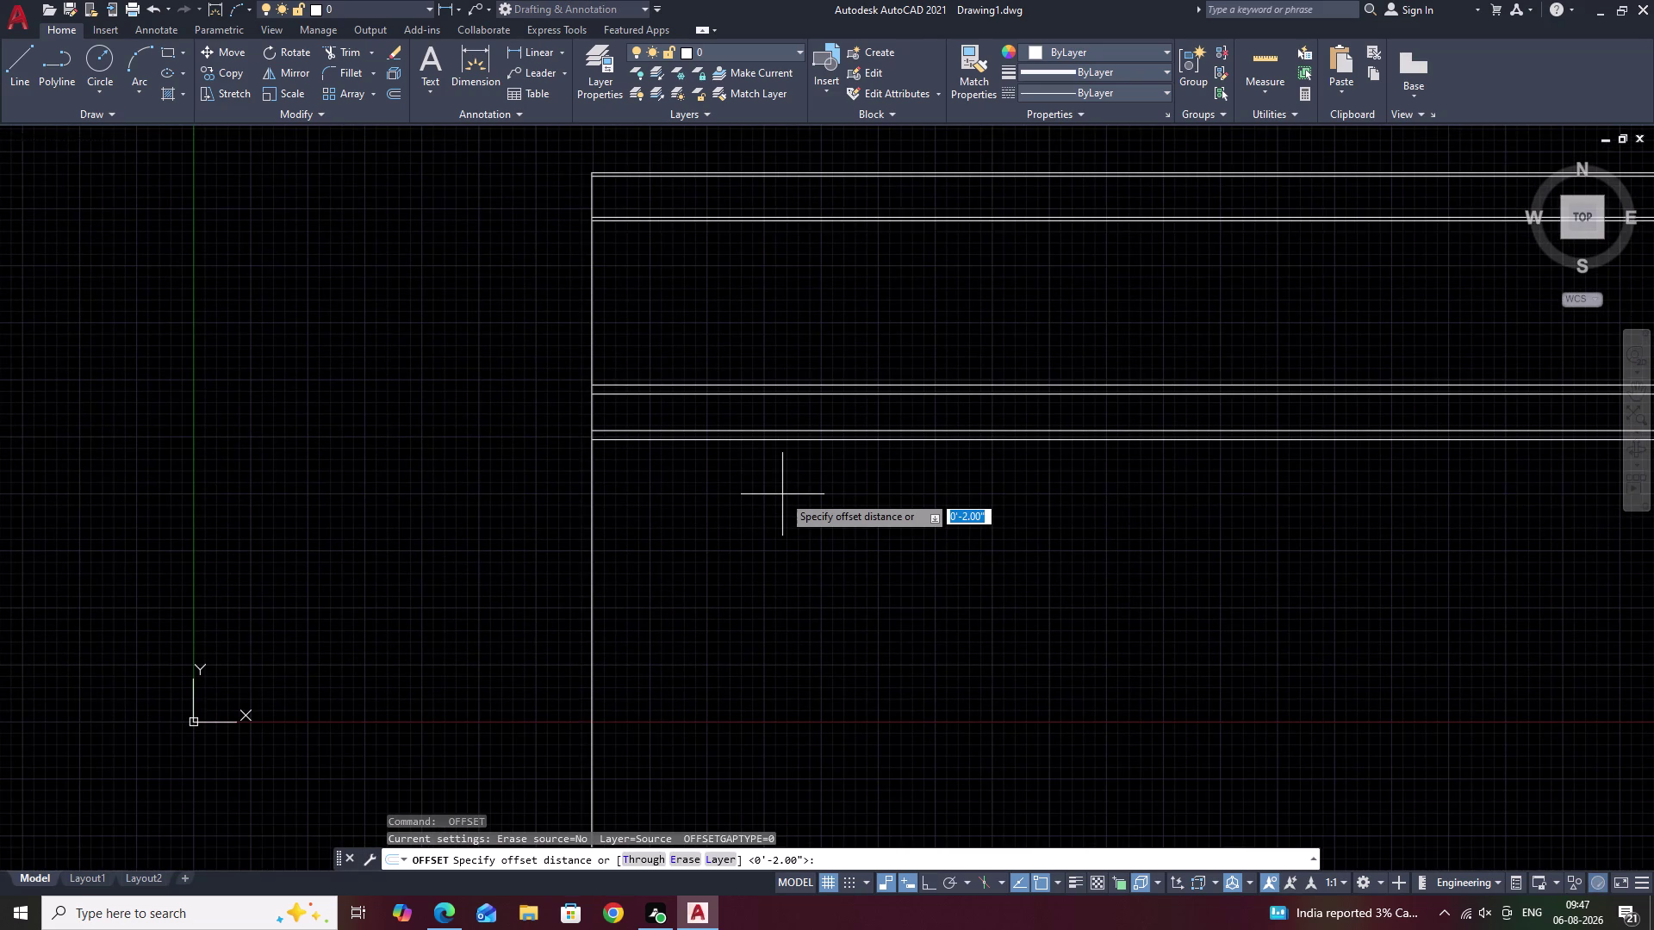
key(3)
key(apostrophe)
key(space)
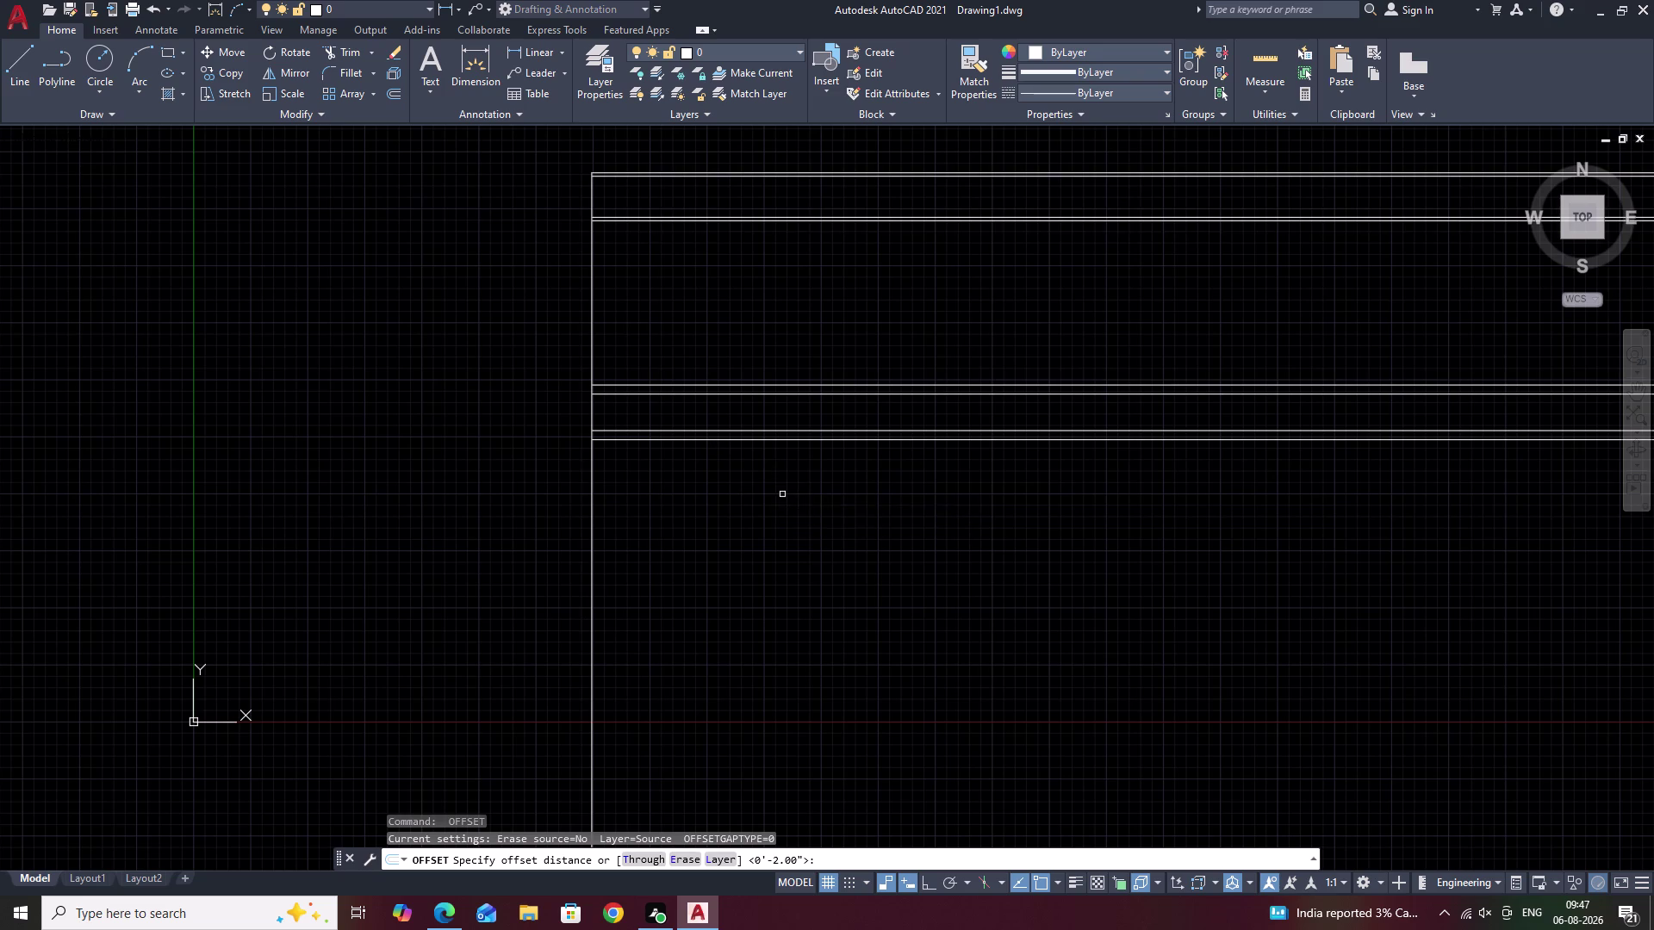
click(697, 442)
click(702, 536)
key(space)
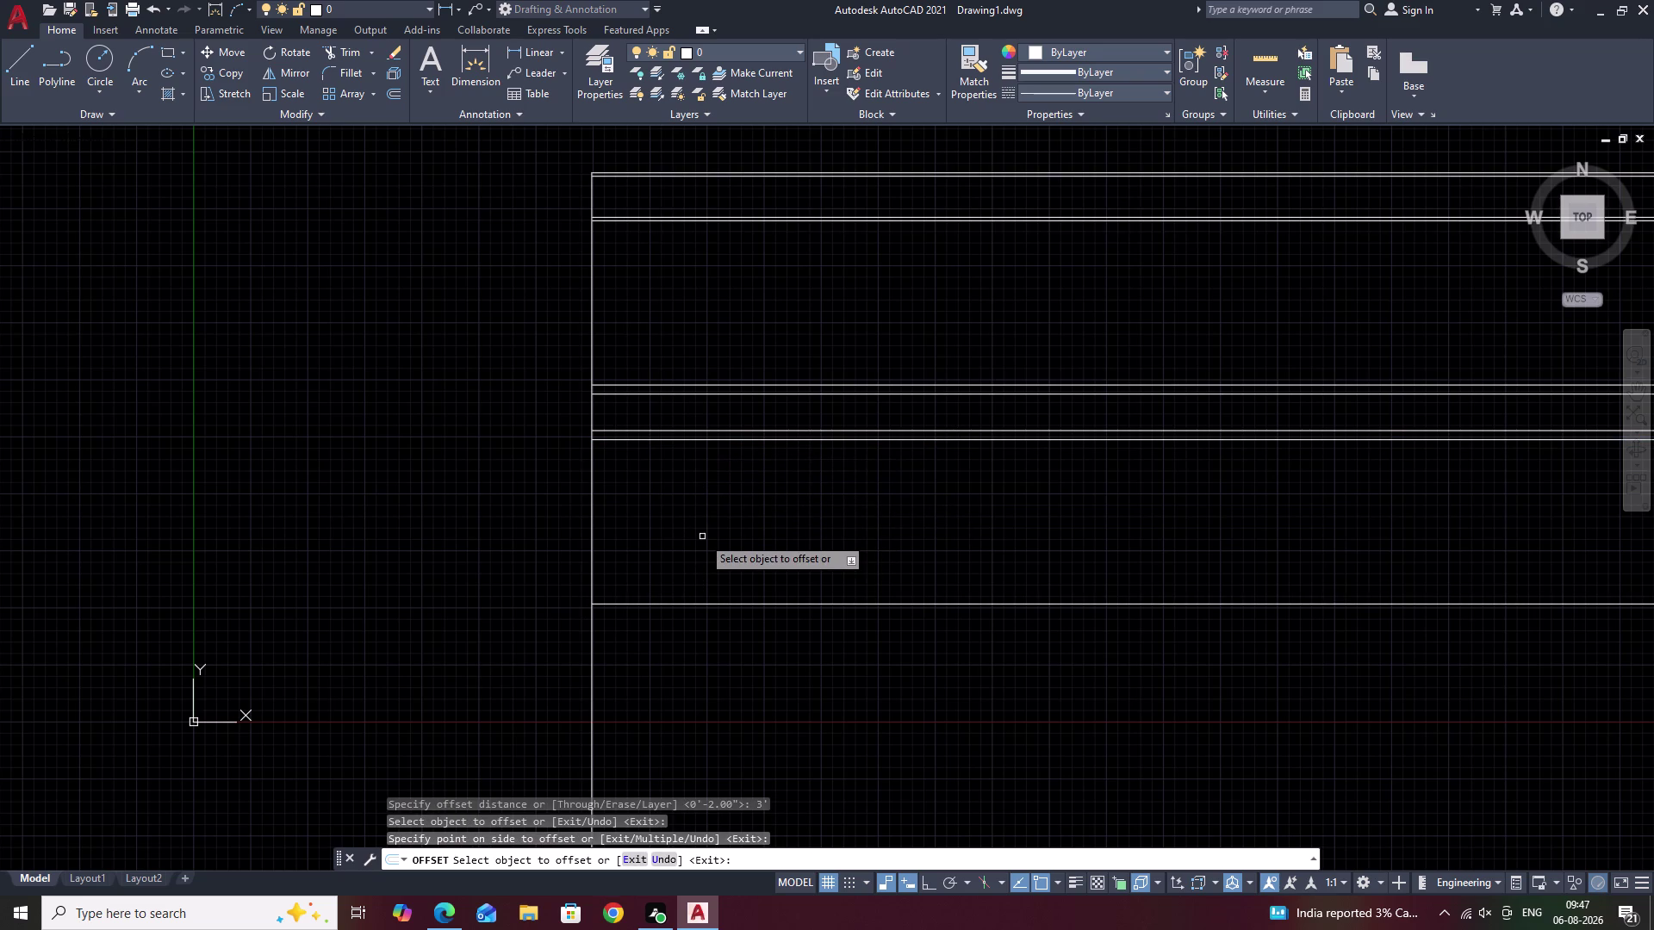
Undo the stray 3-foot copy and offset the lowest line 0.75 inches down.
text(.75)
key(space)
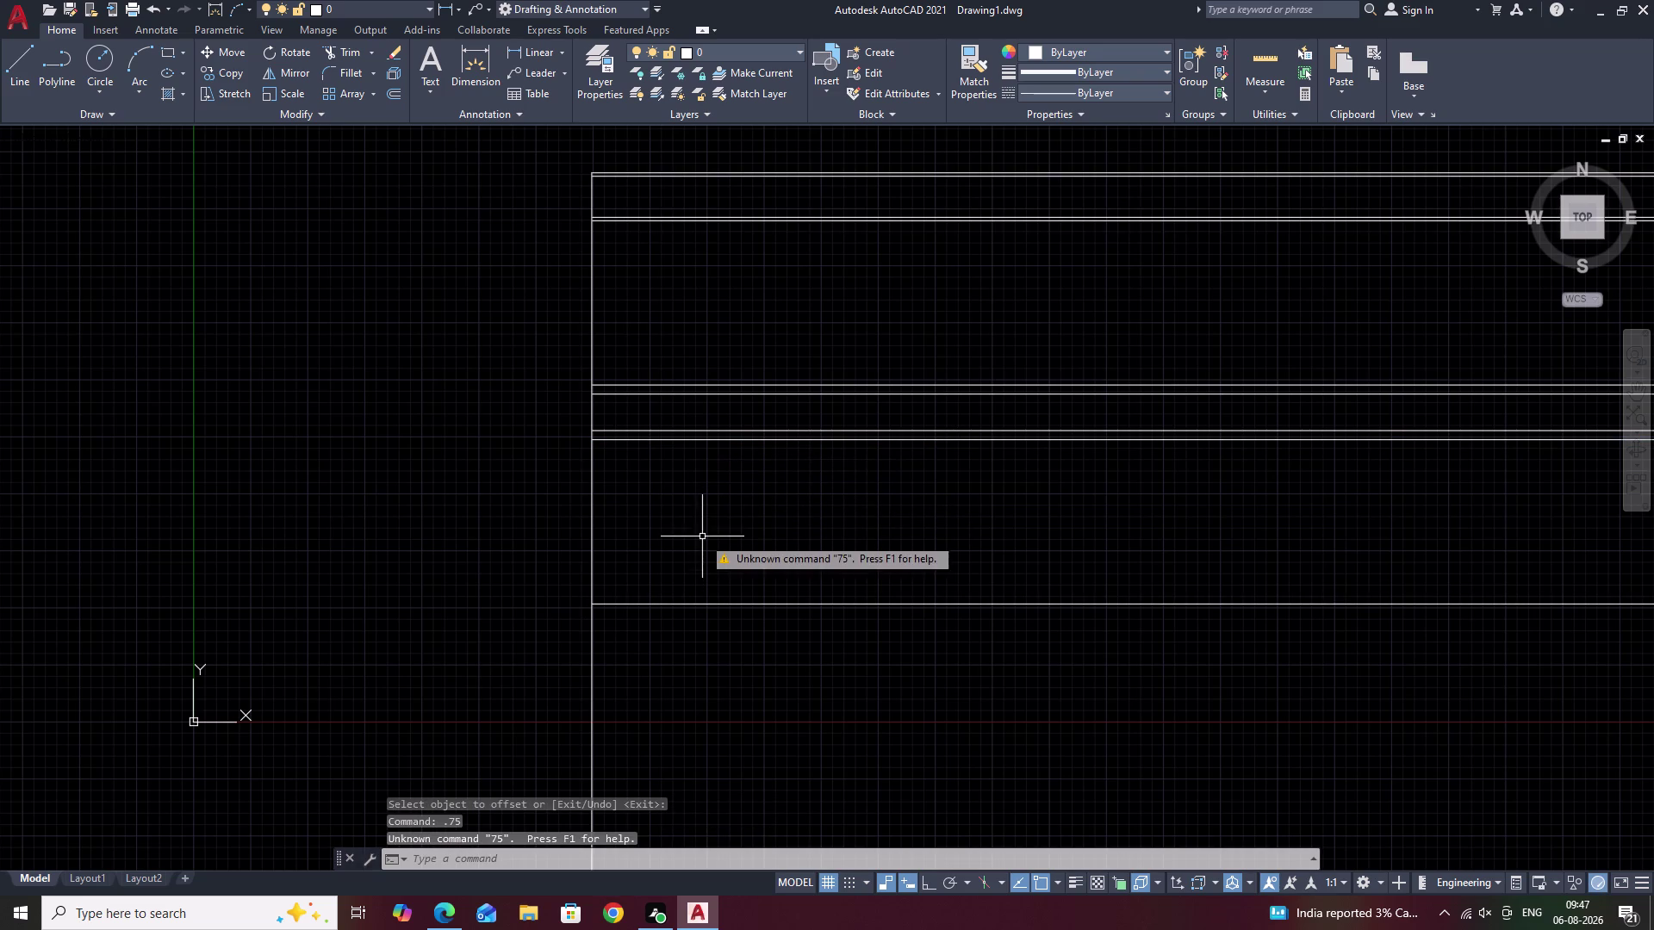
key(space)
key(space)
text(.)
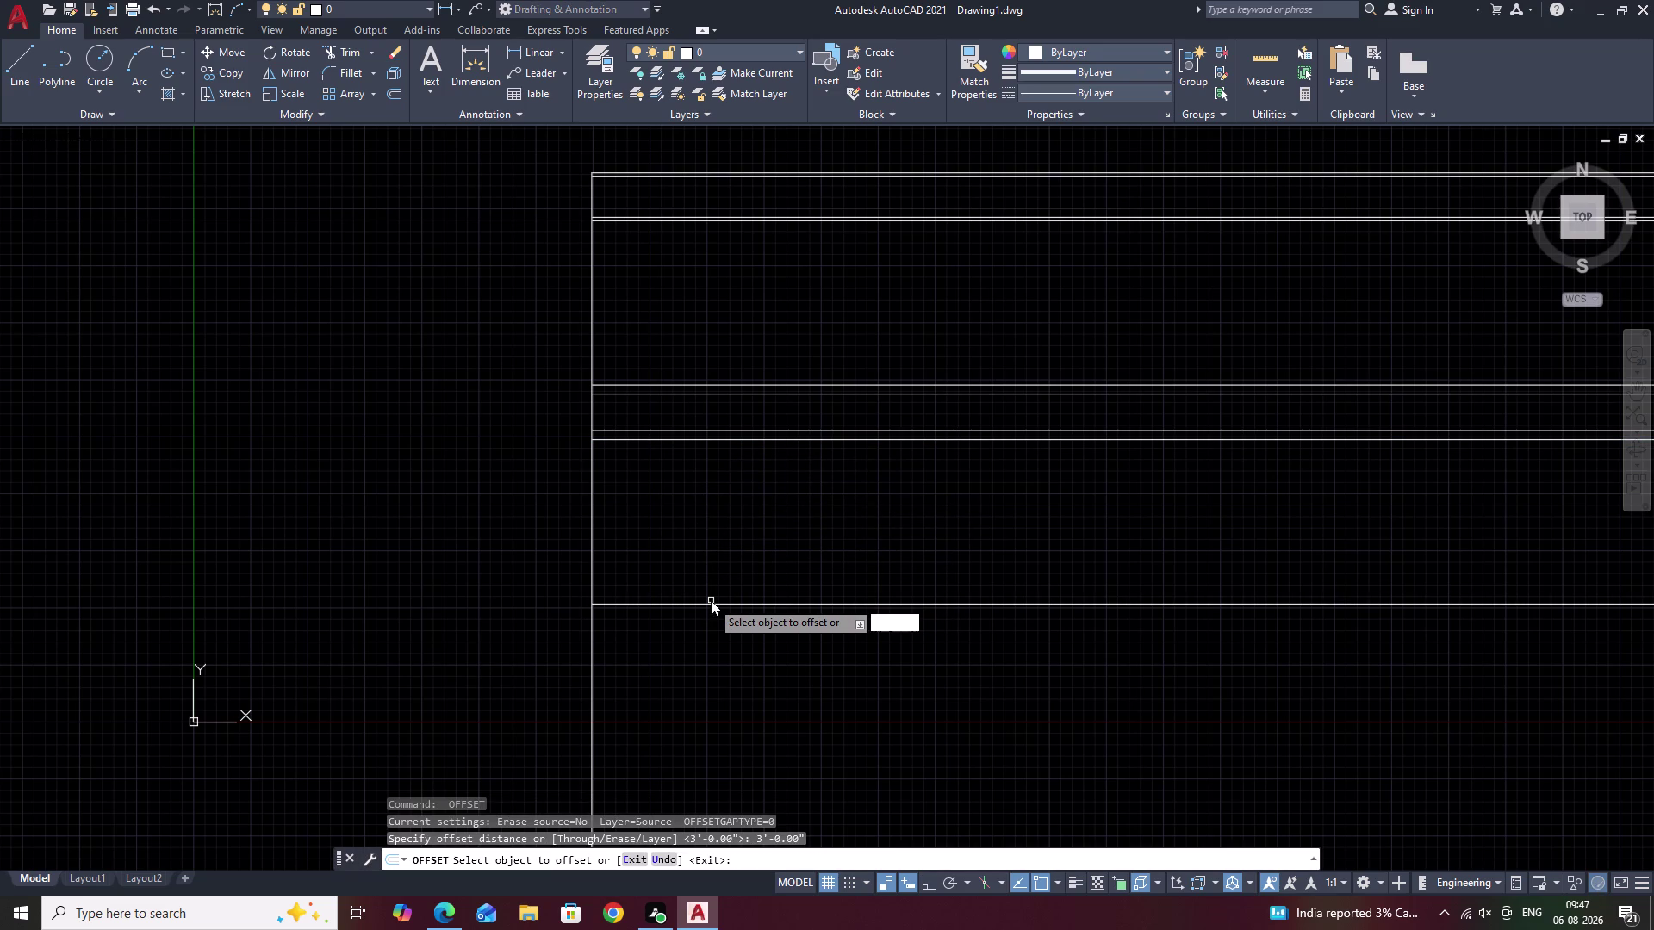
text(75)
key(space)
click(711, 604)
click(712, 687)
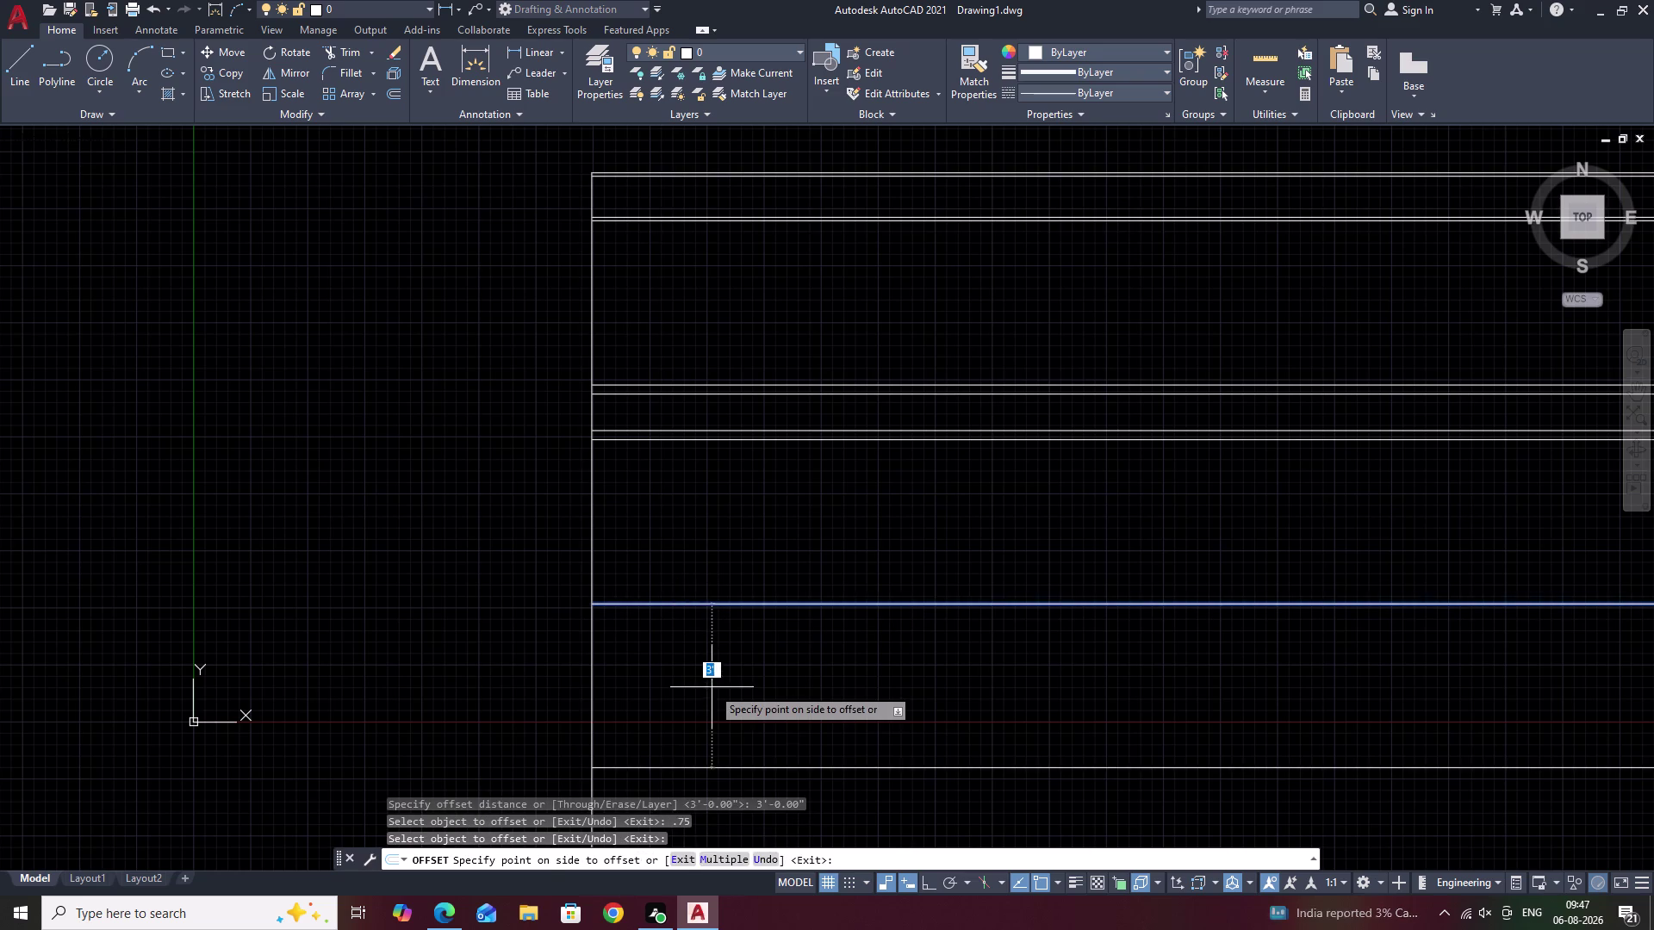
key(ctrl+z)
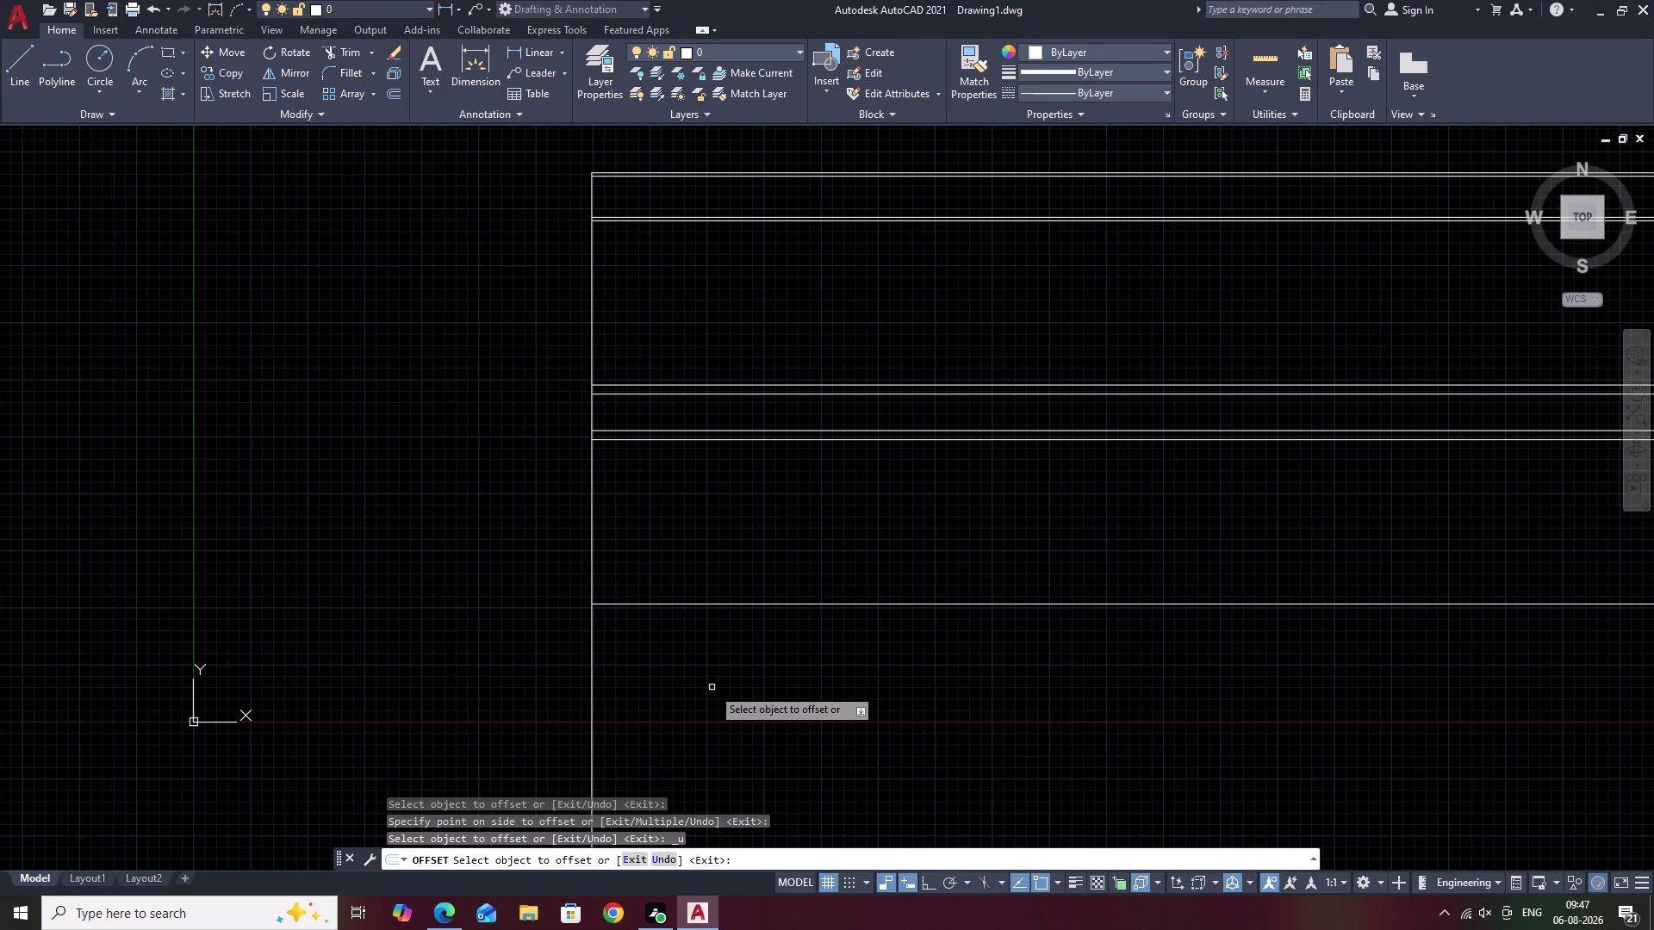
key(Escape)
text(O)
key(space)
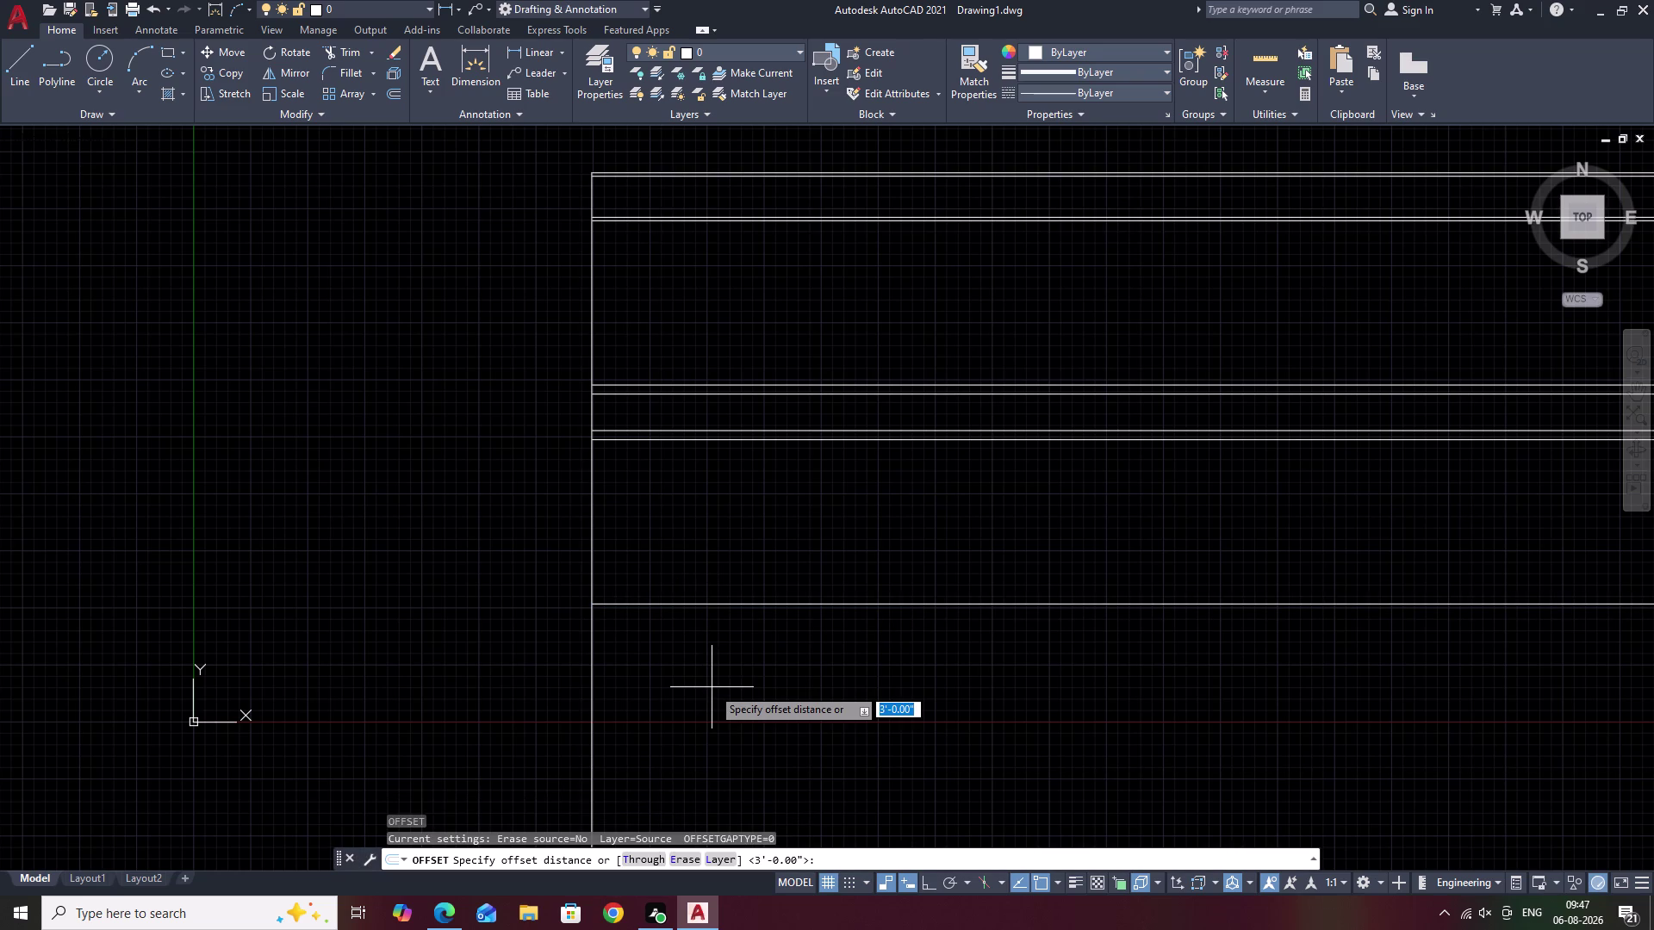
text(.75)
key(space)
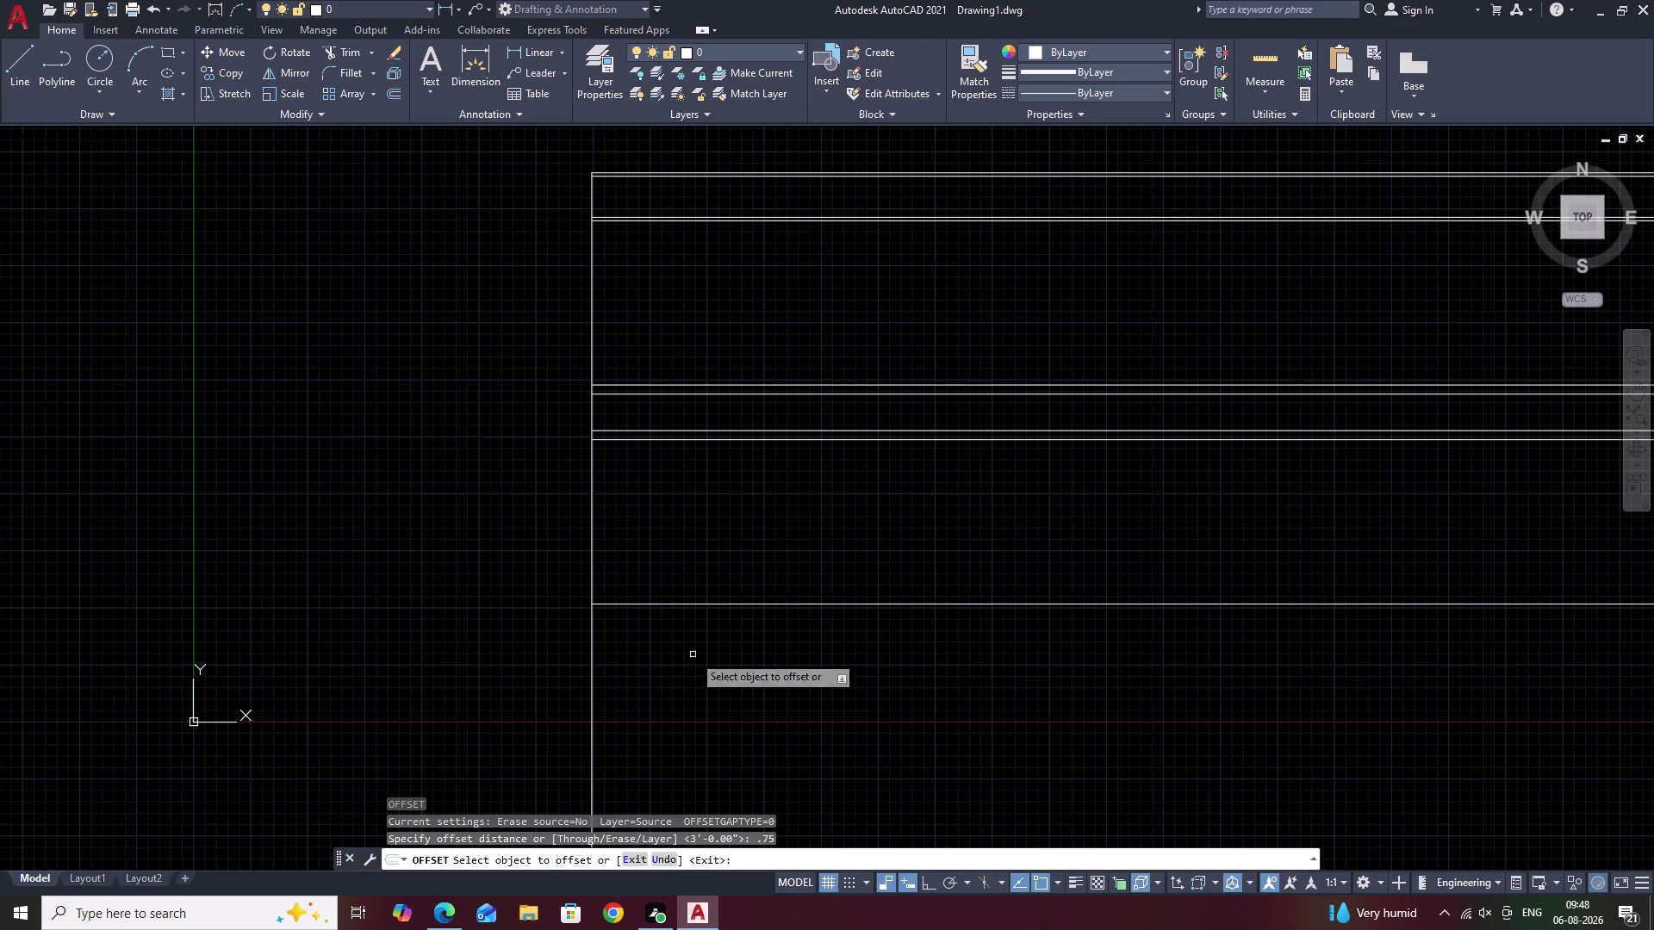
click(682, 605)
click(679, 630)
middle_drag(661, 630, 668, 612)
key(space)
Add lines 9 inches and 0.75 inches below the stack, then cancel offsetting.
key(space)
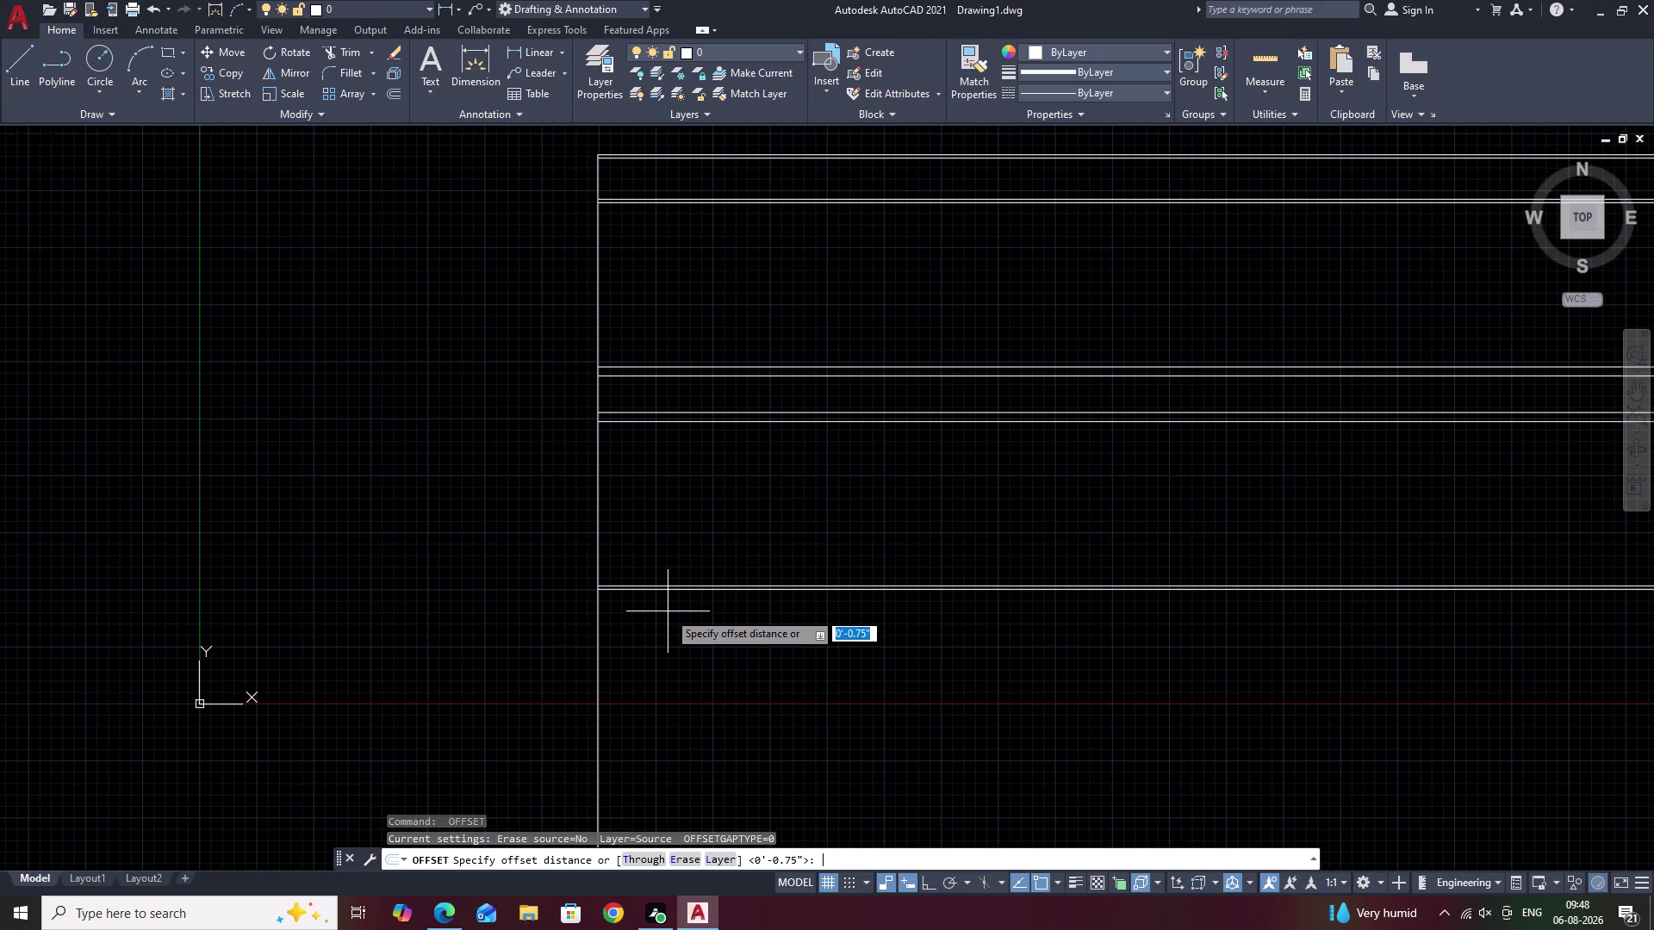
text(9)
key(space)
scroll(up, 3)
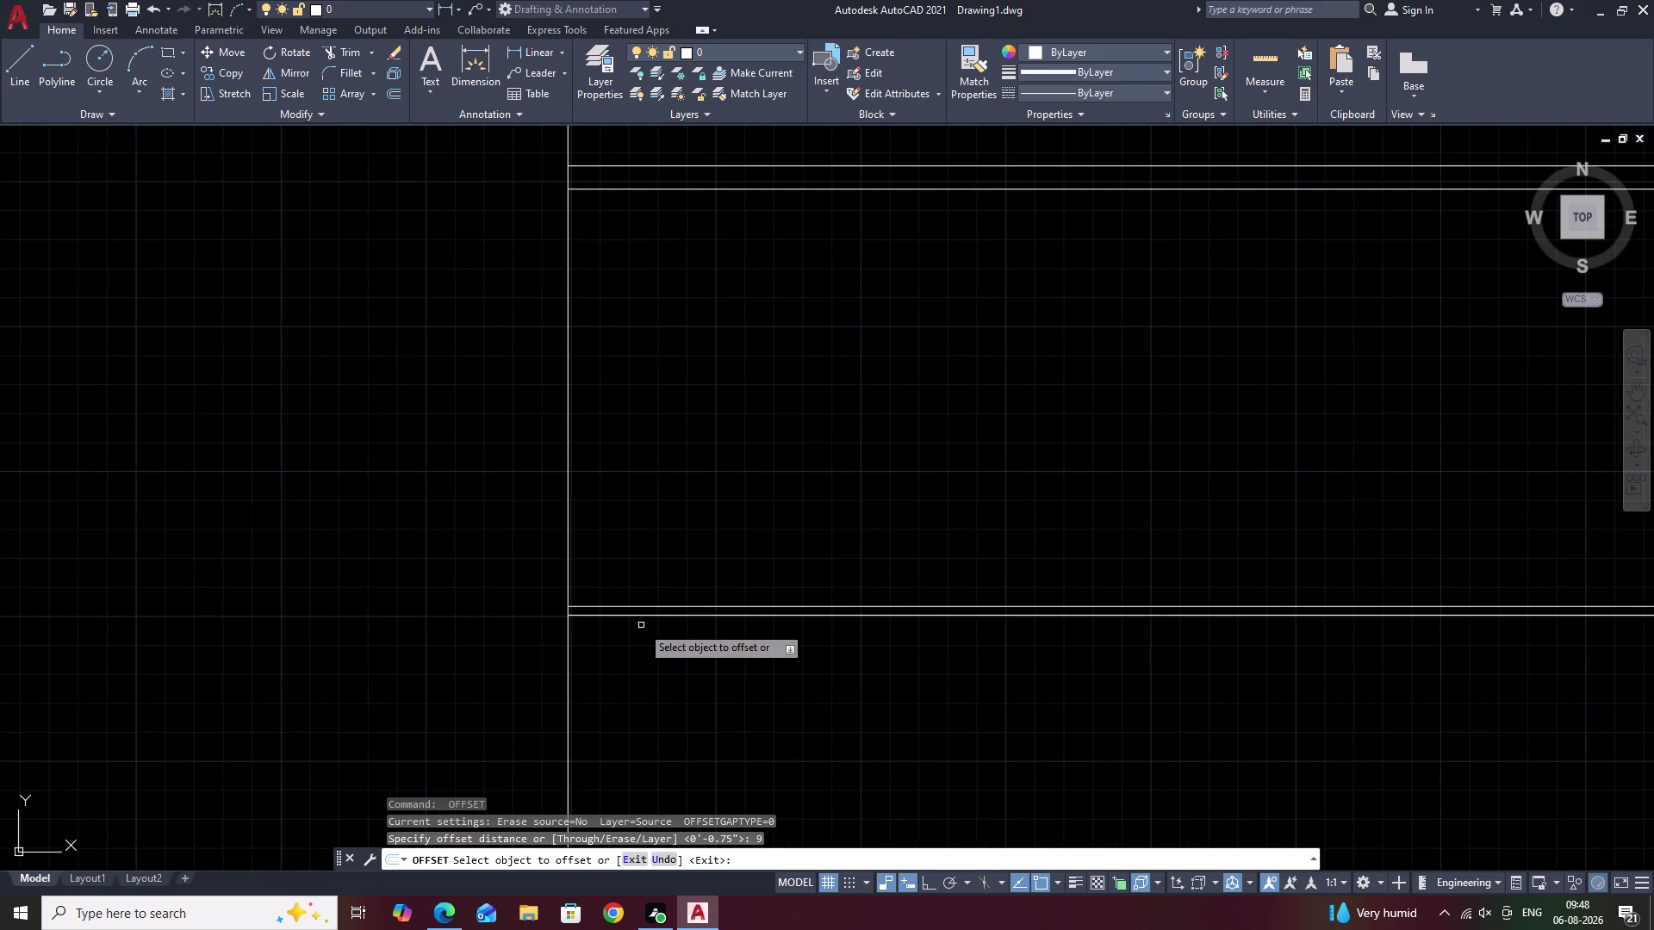
click(644, 616)
click(665, 670)
key(space)
key(space)
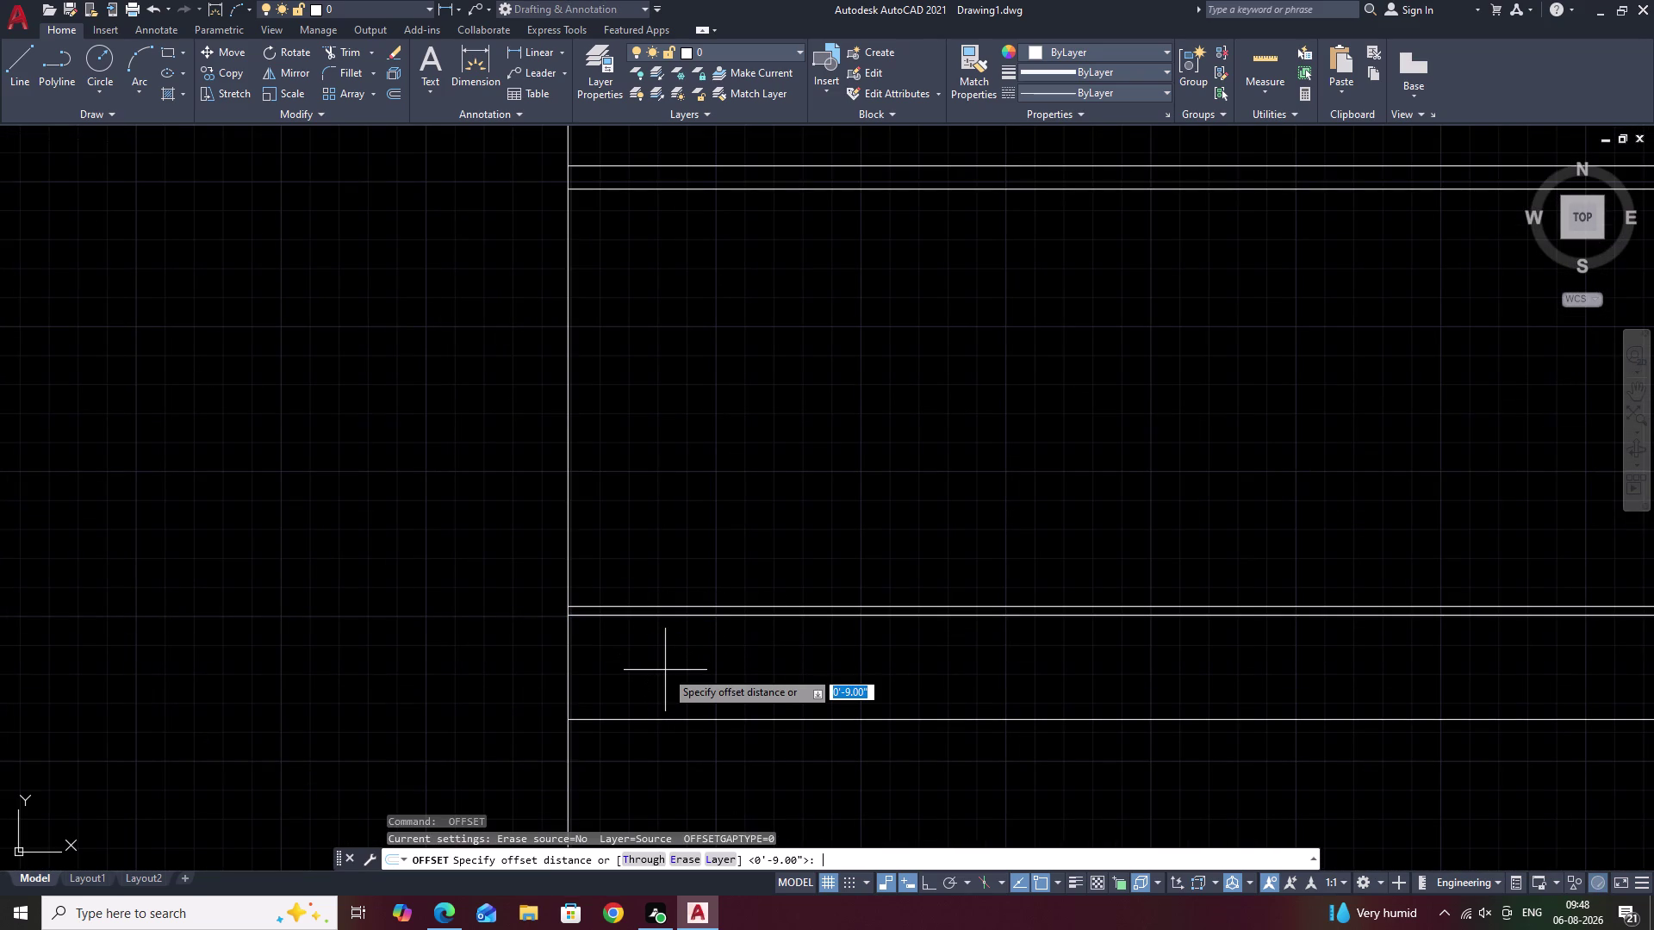
text(.75)
key(space)
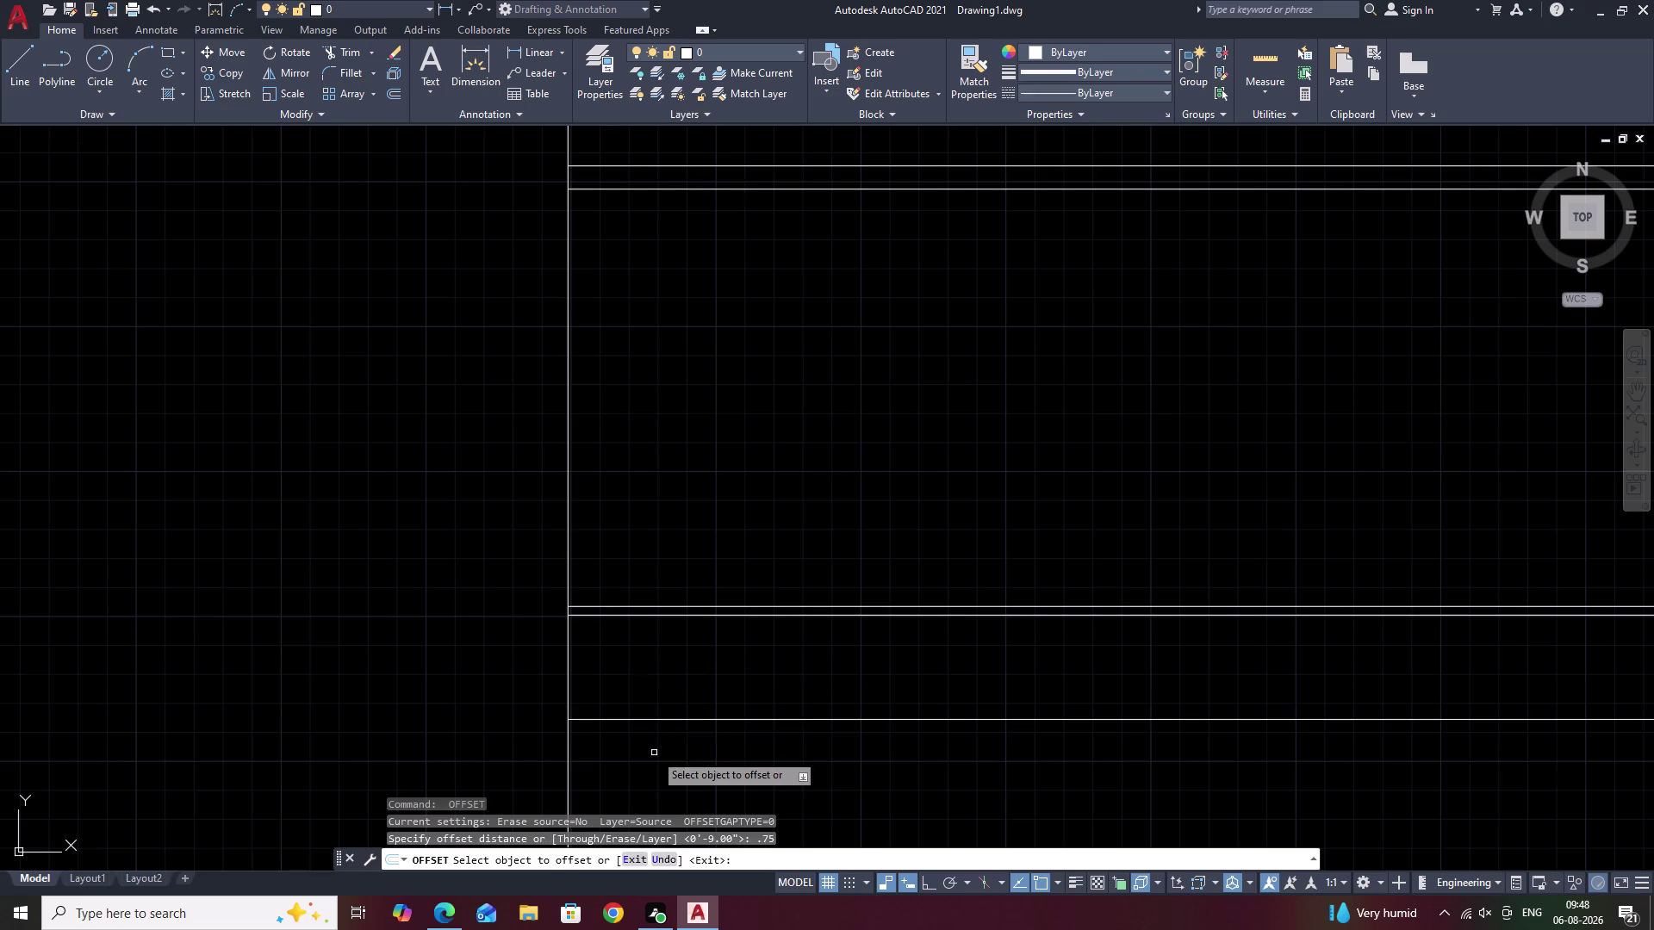
click(659, 717)
click(662, 741)
middle_drag(662, 740, 676, 657)
scroll(down, 3)
middle_drag(816, 717, 756, 681)
key(Escape)
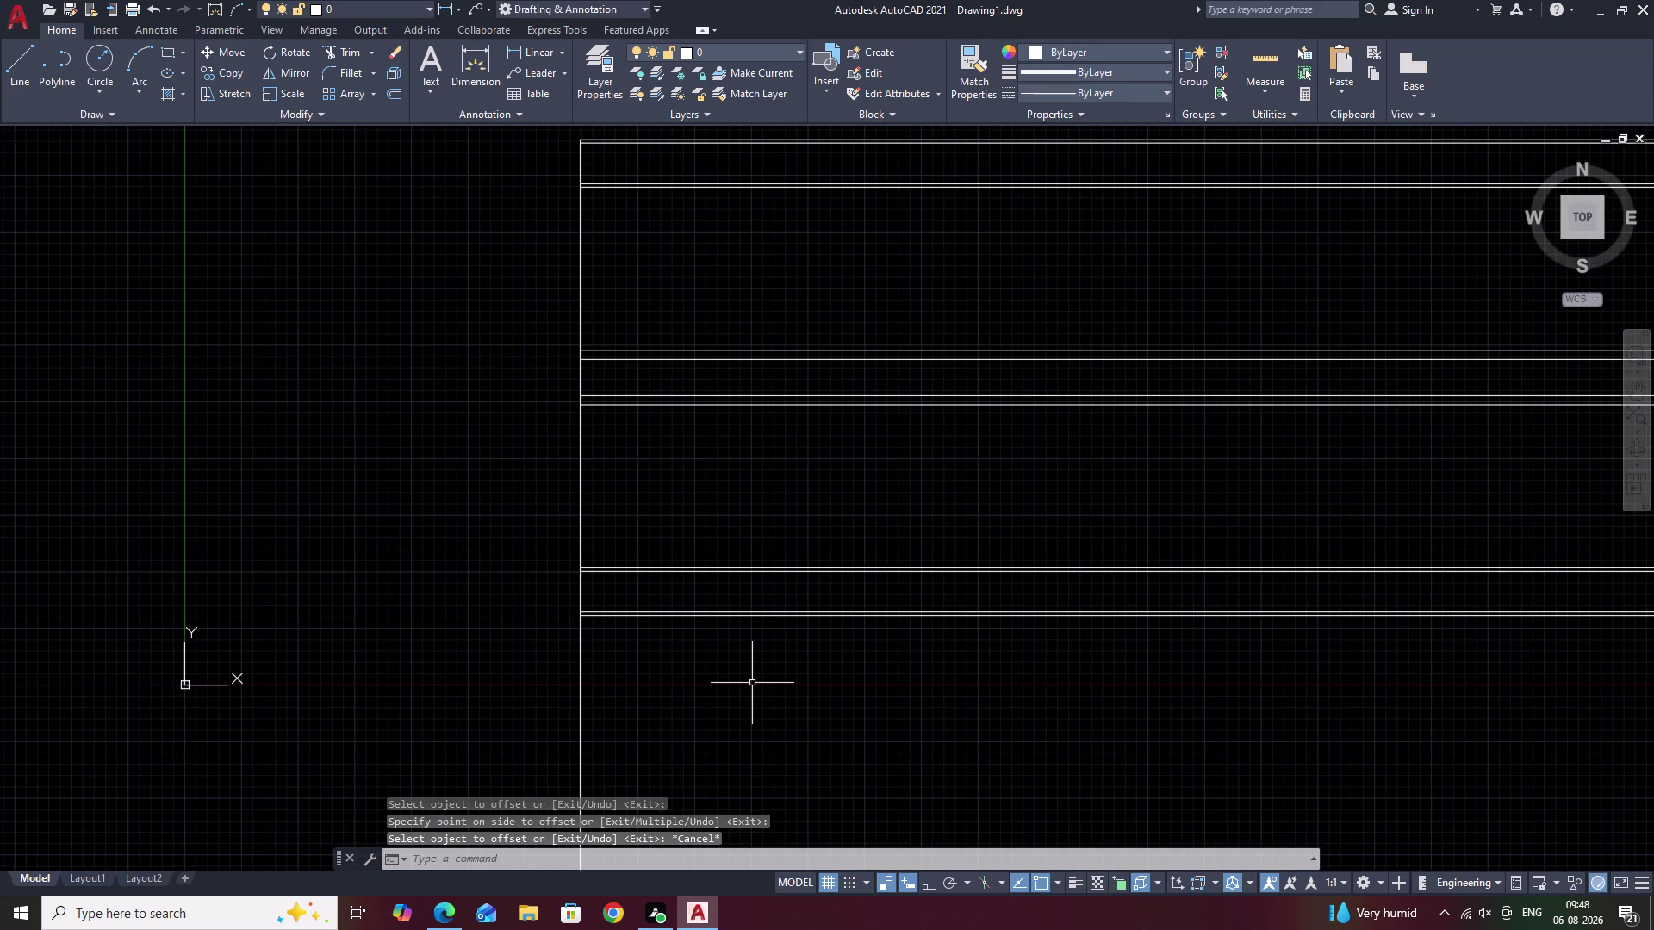
Start a trim with TR and cancel it.
text(TR)
key(space)
drag(1010, 759, 487, 735)
scroll(down, 3)
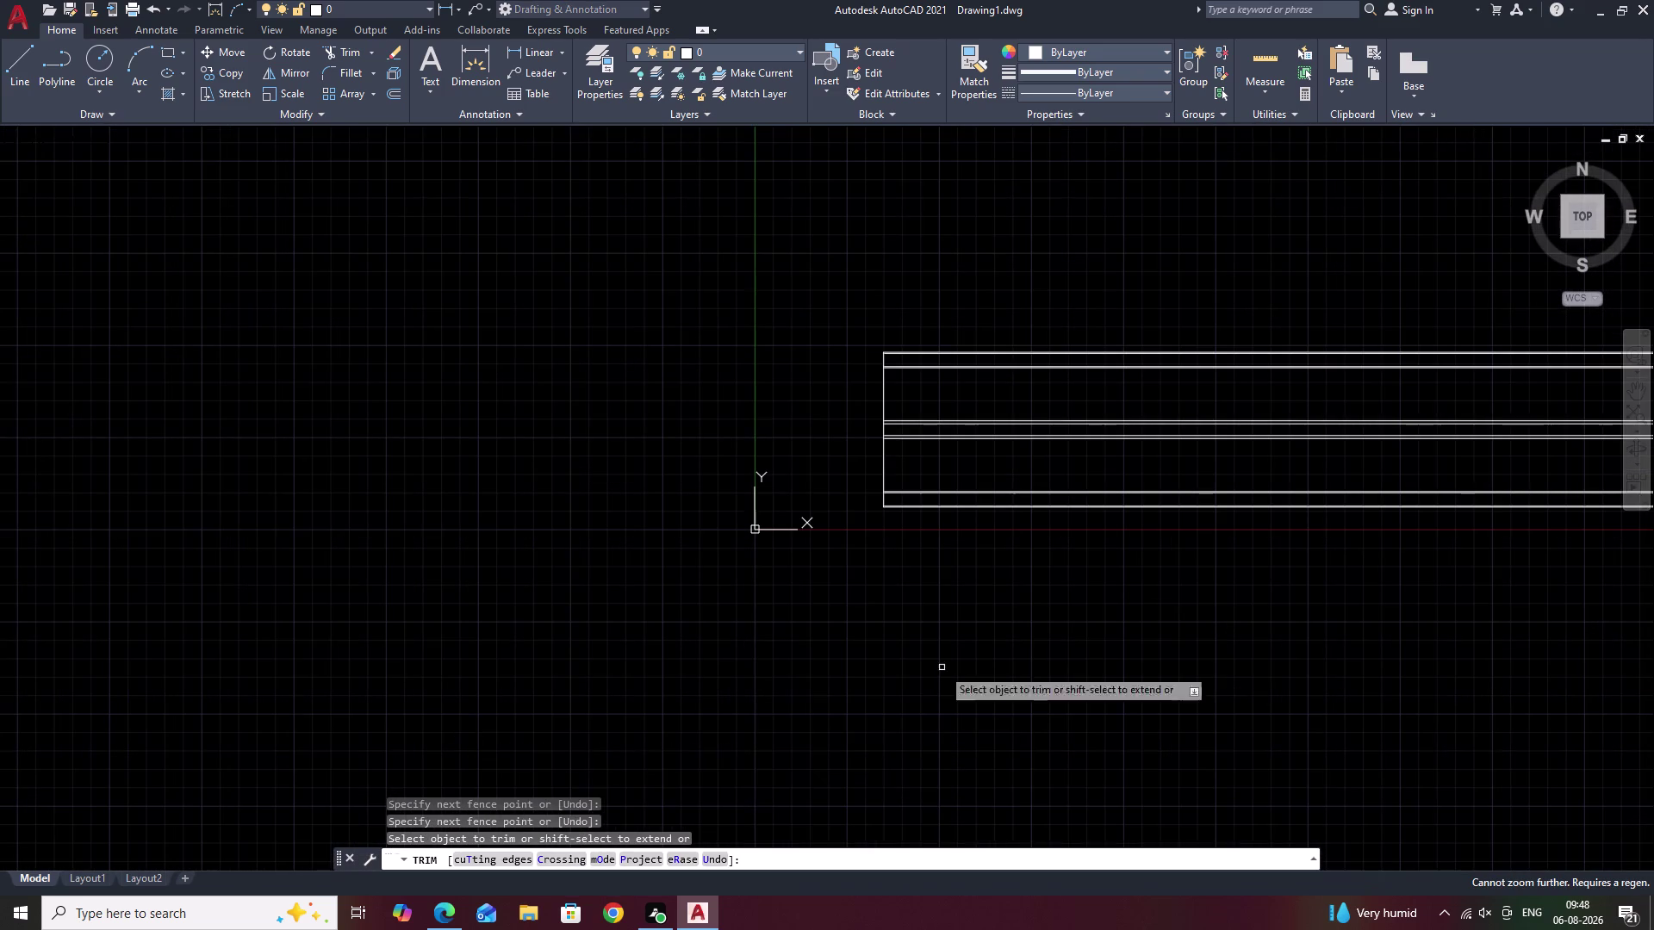
middle_drag(1267, 583, 722, 579)
key(Escape)
Drag-select all the wall and stair lines from the plan's left end.
middle_drag(1137, 538, 529, 662)
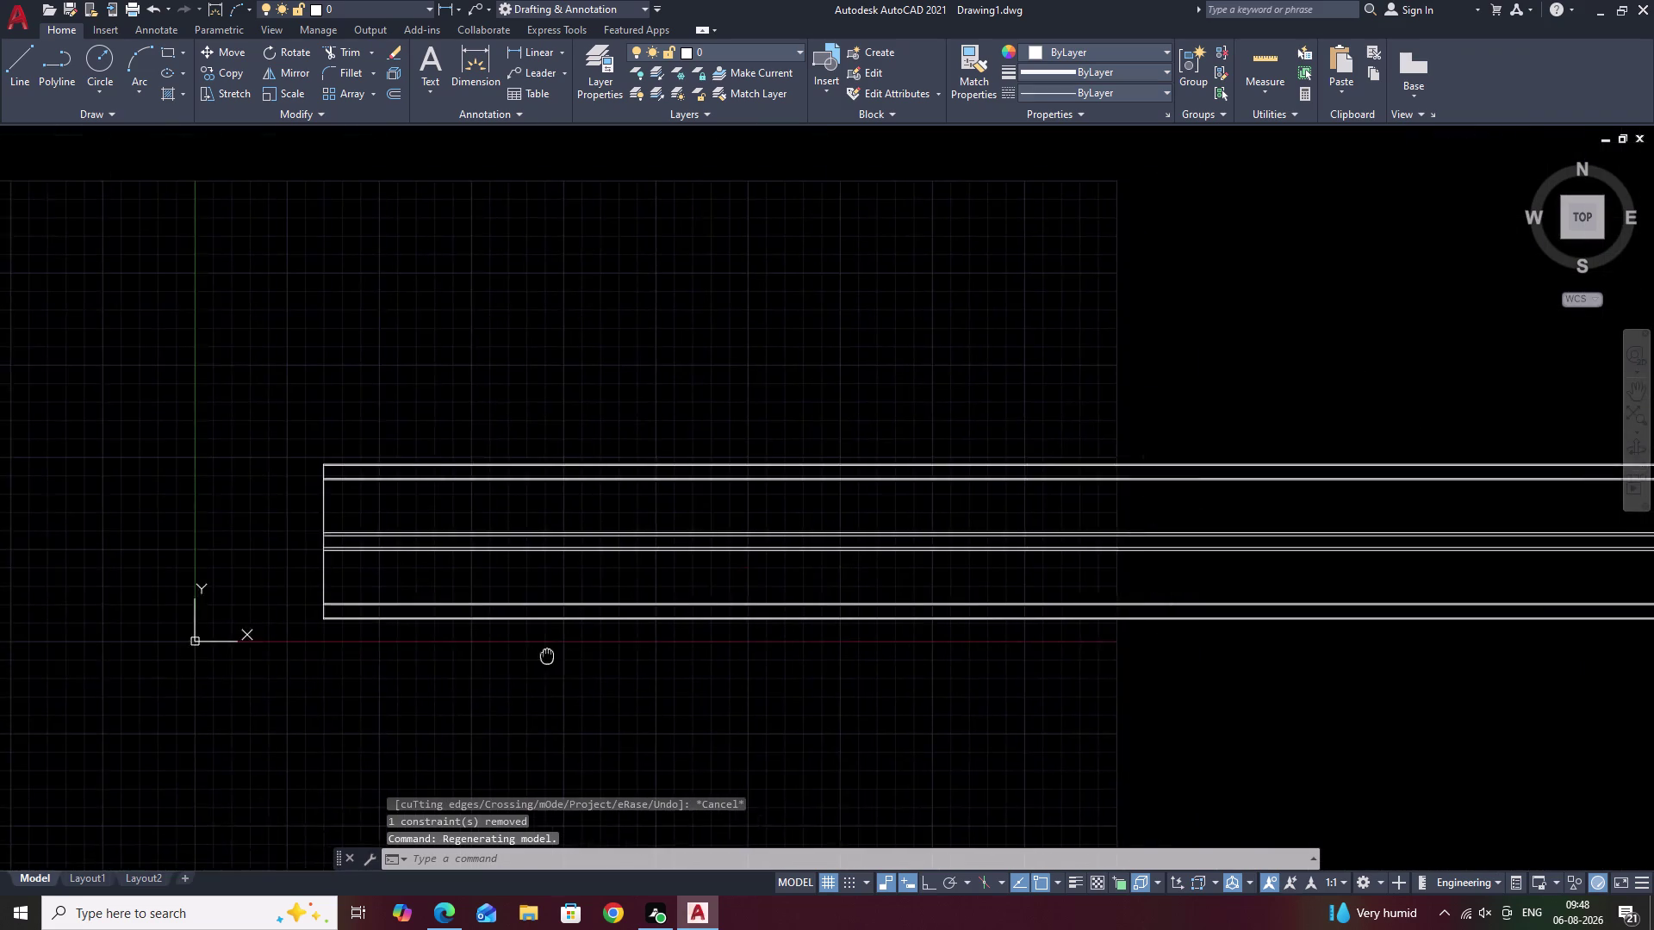
middle_drag(529, 661, 528, 661)
drag(432, 418, 410, 413)
drag(404, 412, 253, 547)
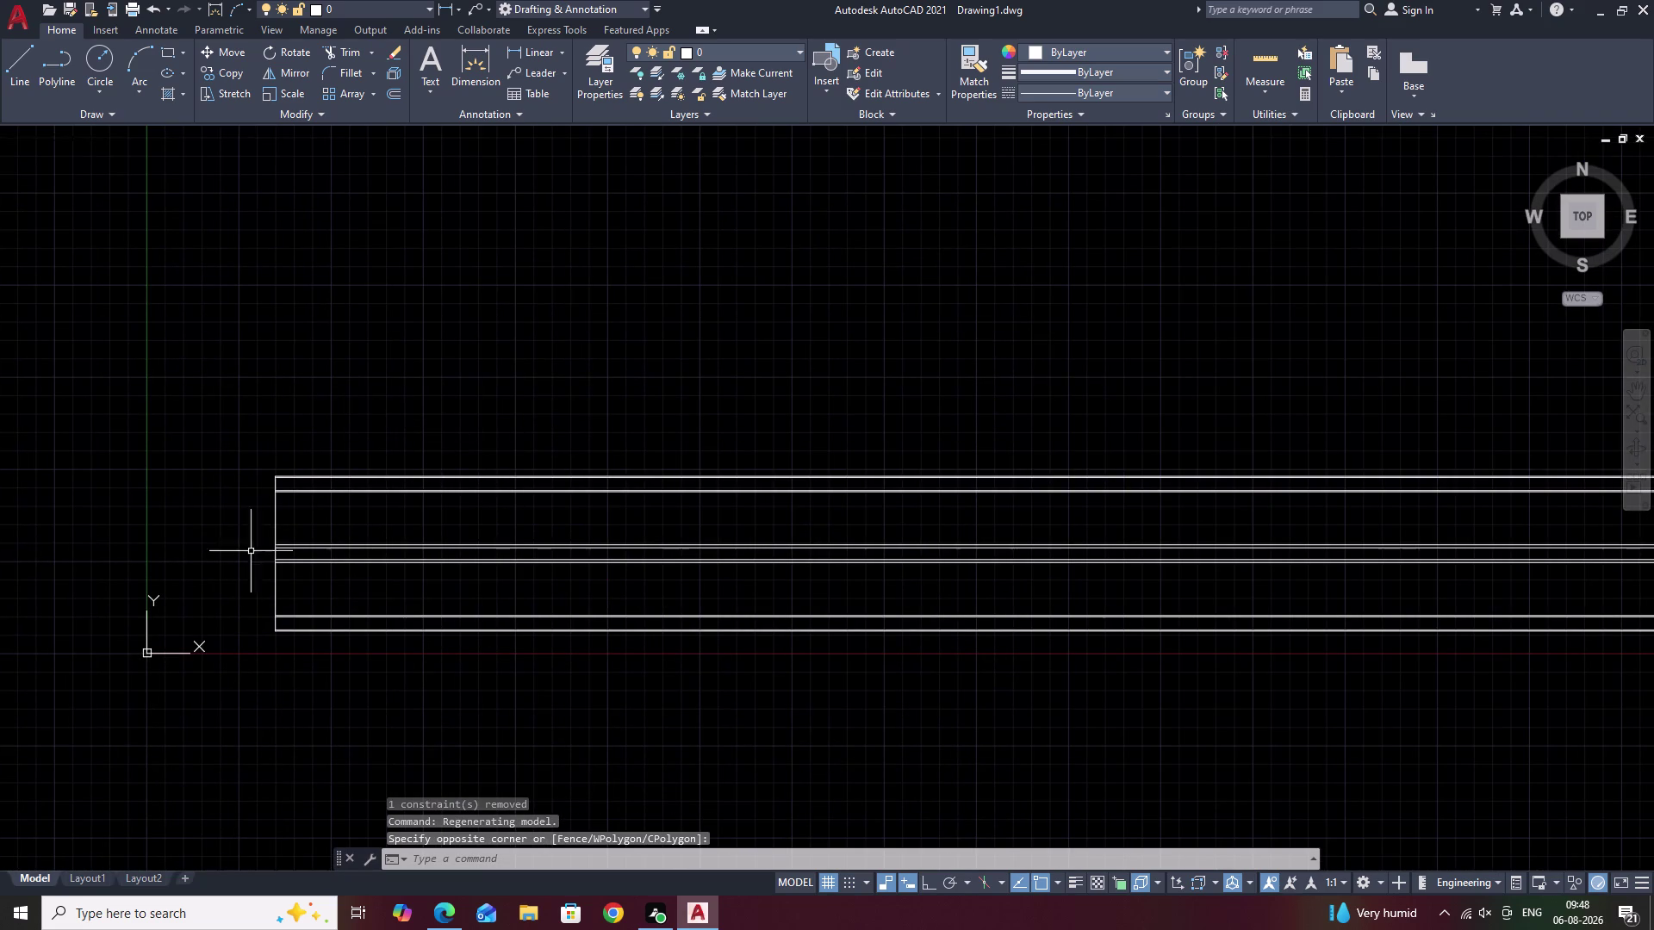
drag(254, 547, 243, 570)
drag(370, 397, 566, 734)
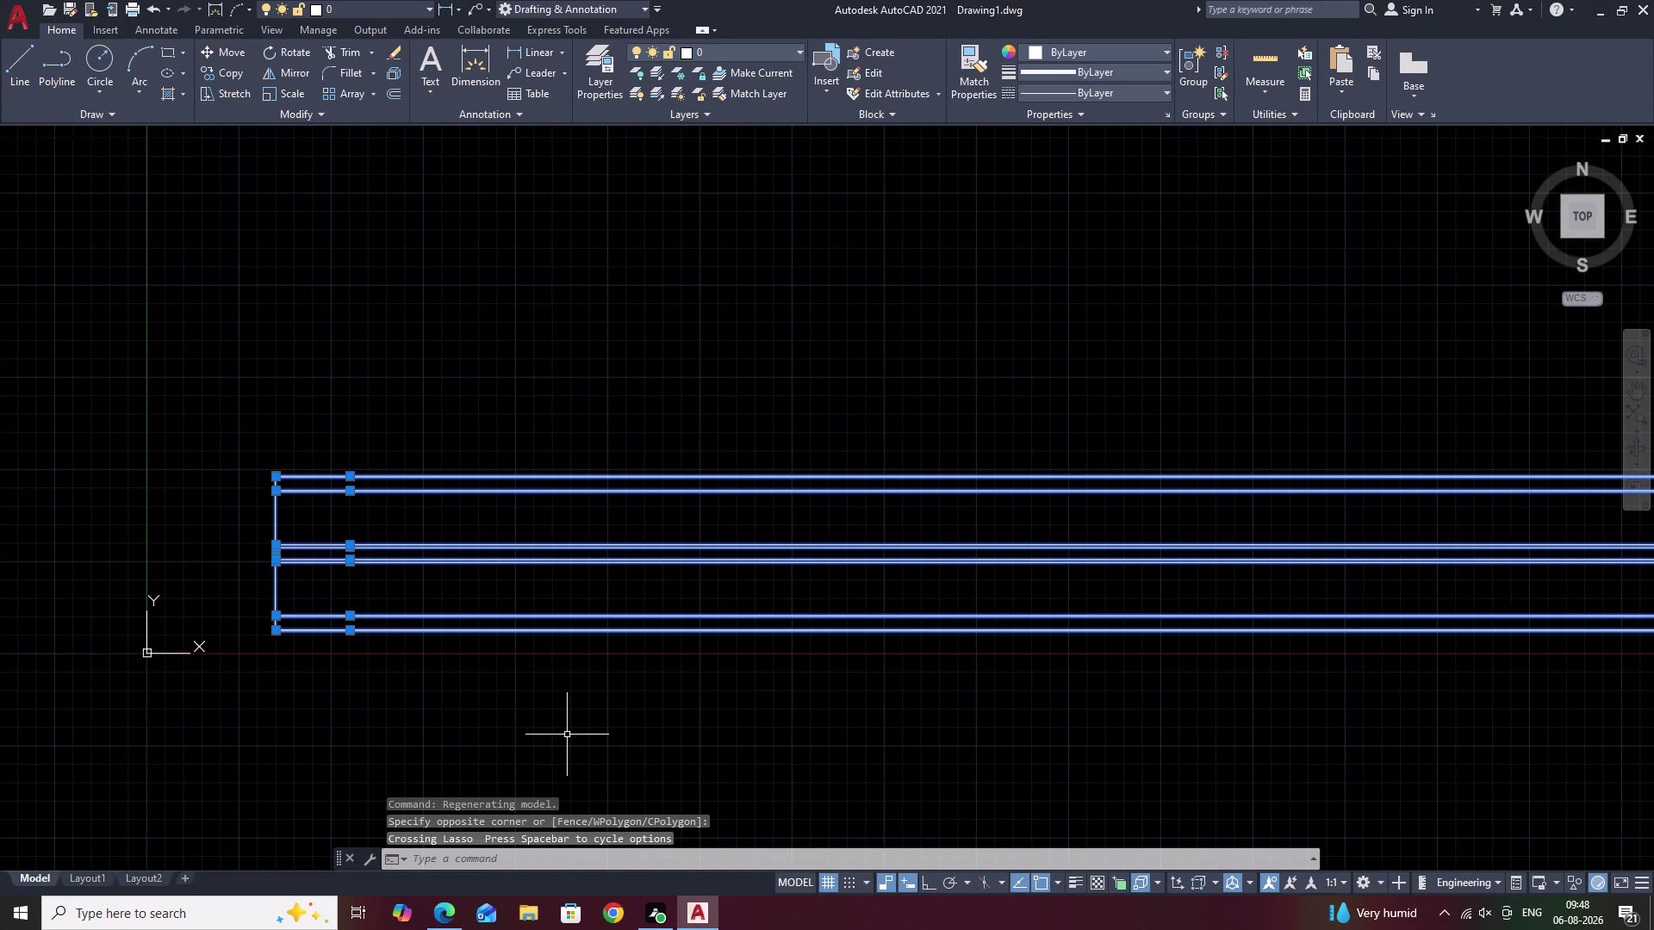
Move the selected lines from their left end to a new upper-right location.
text(M)
key(space)
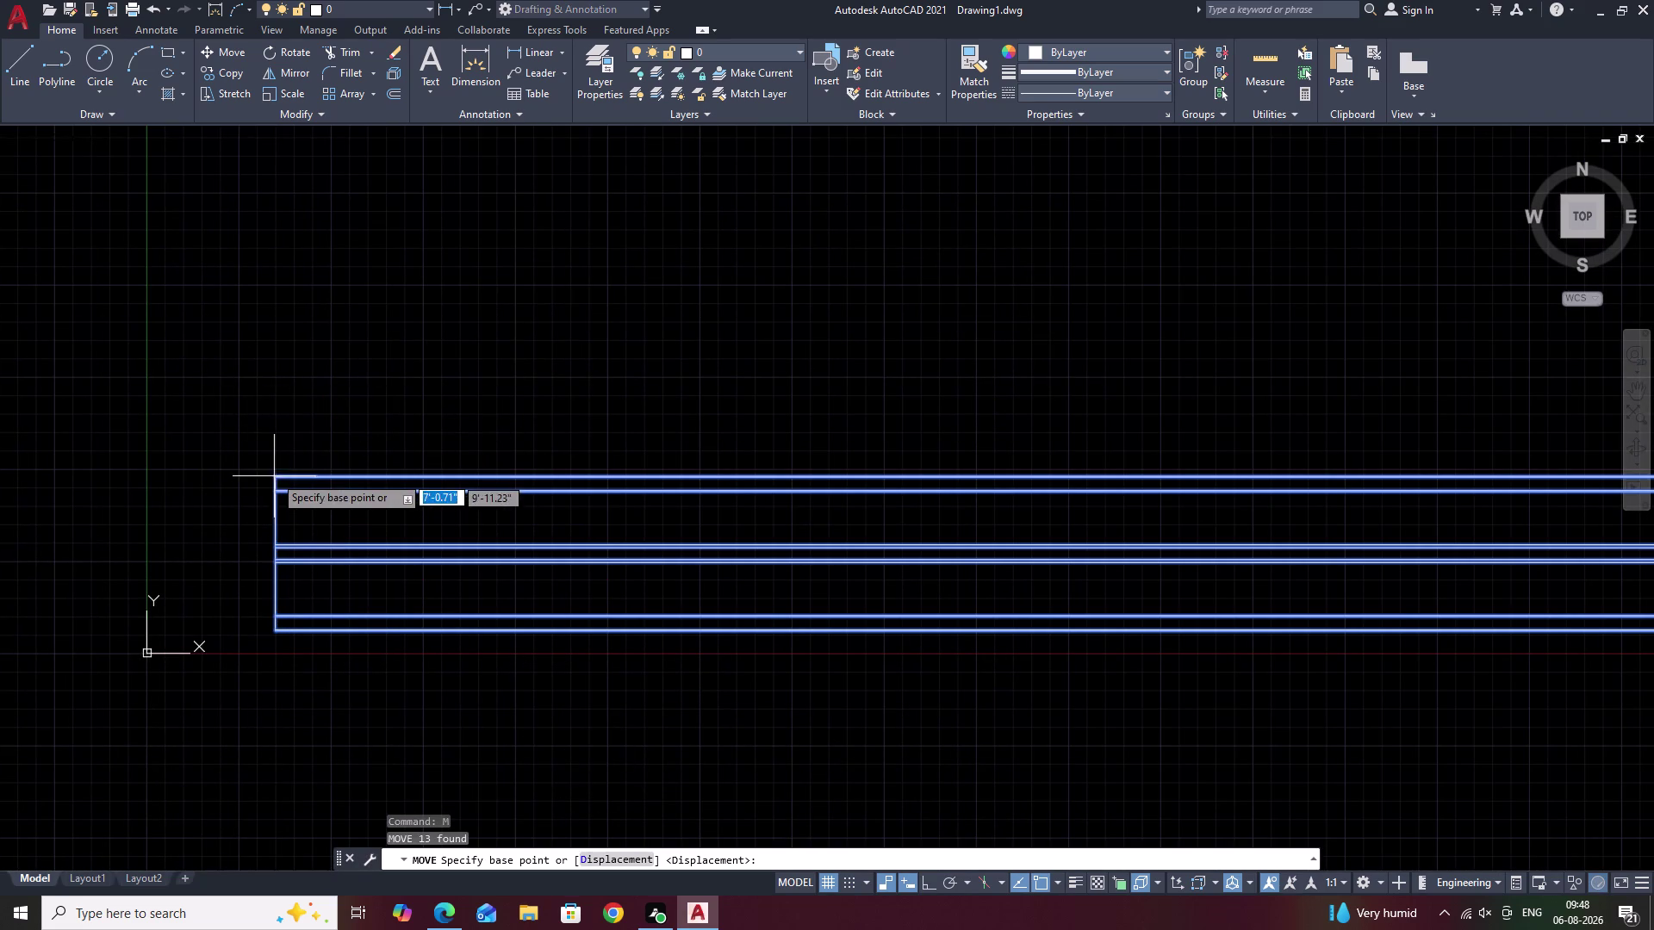
scroll(up, 3)
click(267, 486)
scroll(down, 3)
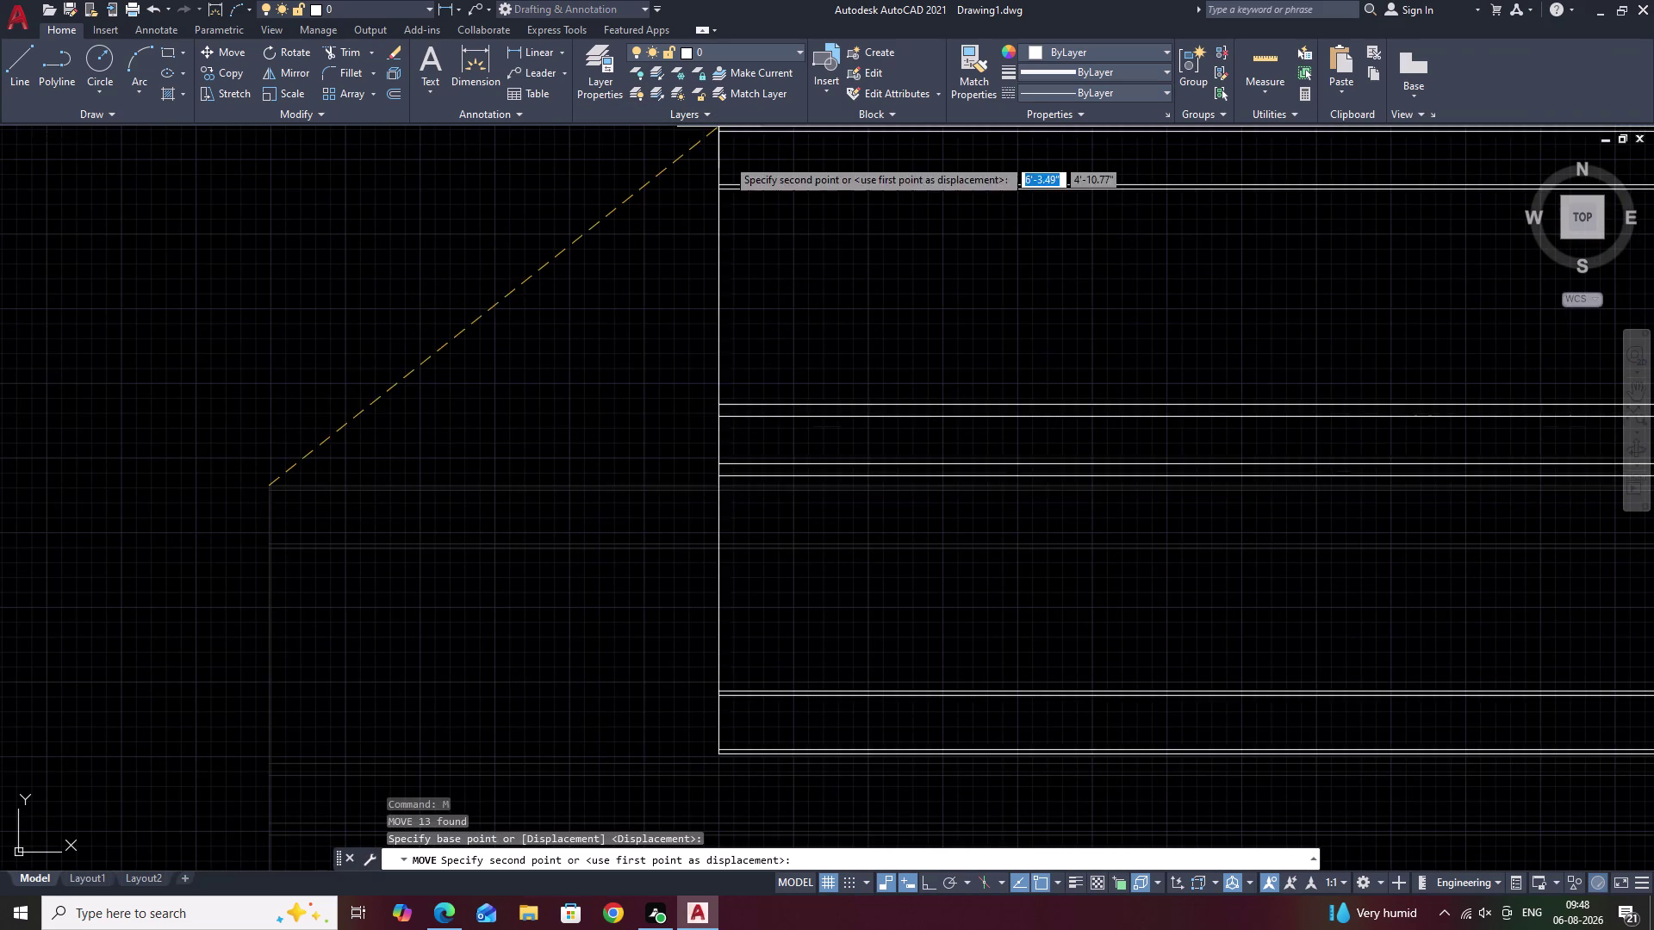
middle_drag(811, 257, 530, 660)
scroll(down, 3)
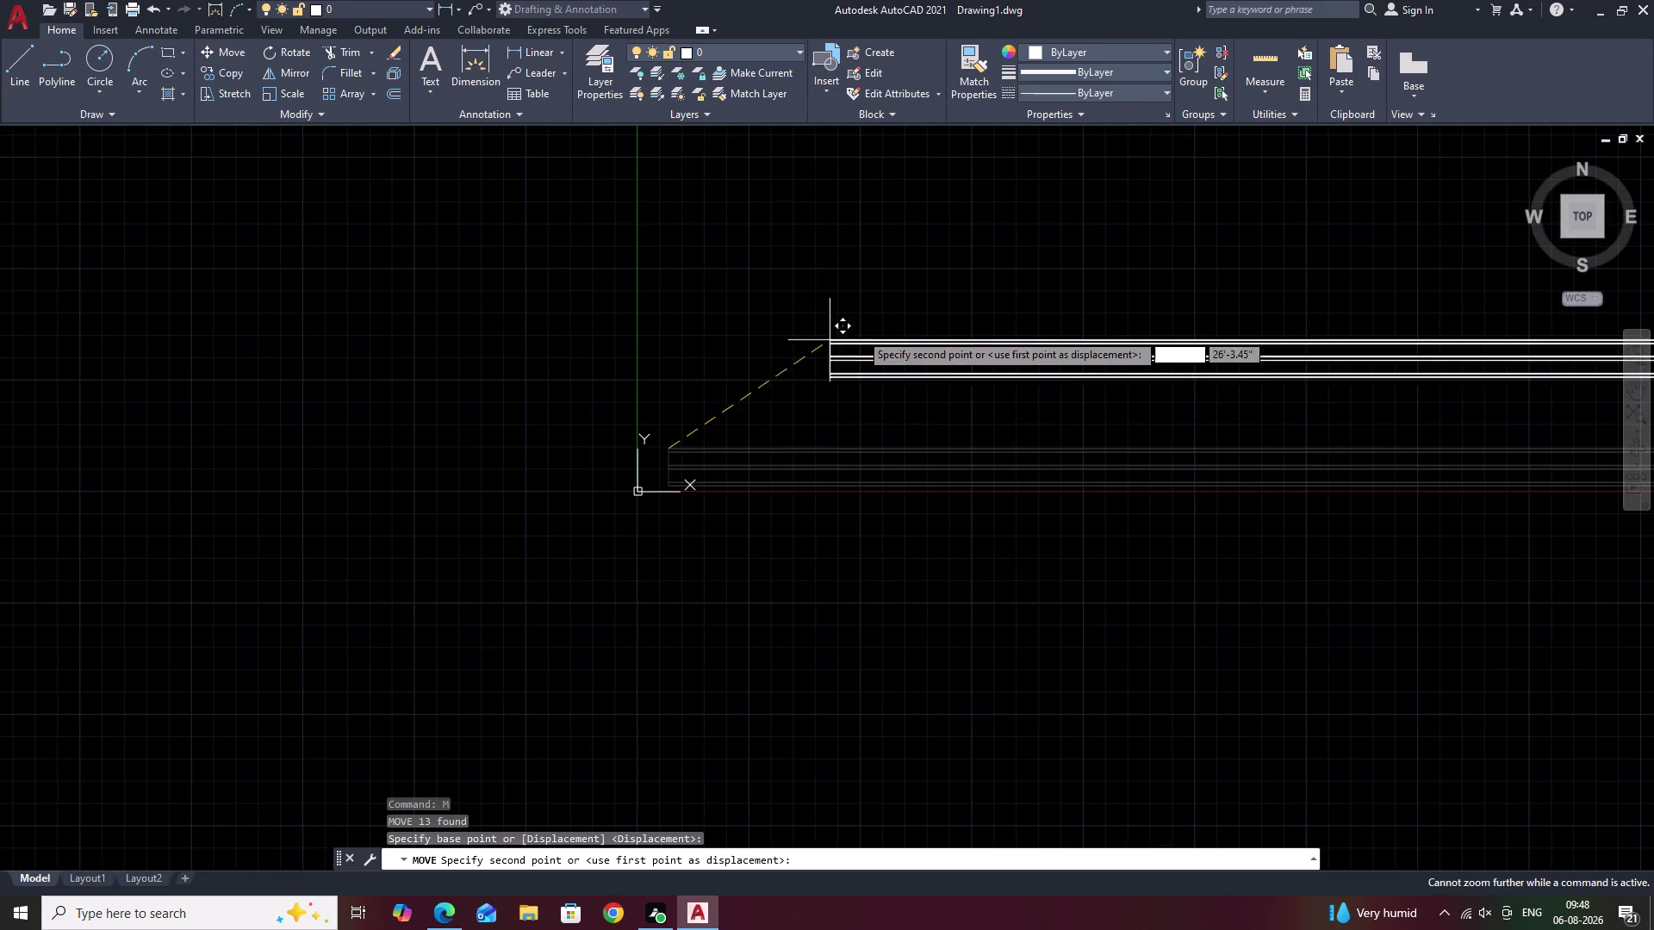
middle_drag(865, 329, 547, 601)
middle_drag(896, 337, 851, 380)
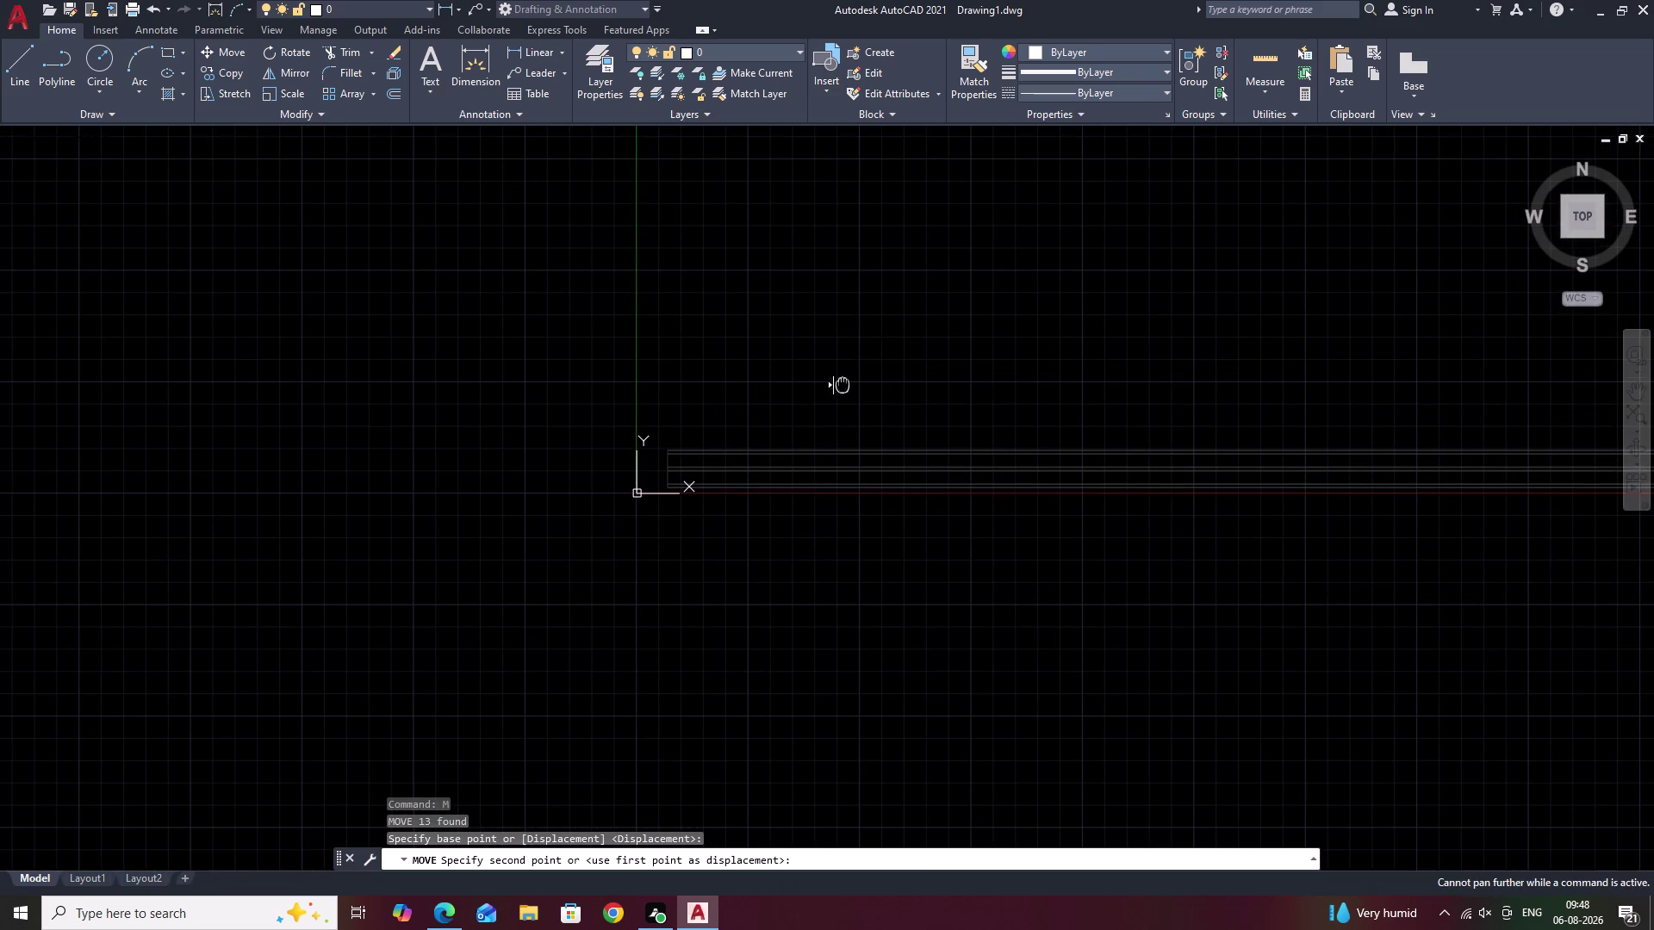
middle_drag(851, 379, 648, 559)
click(965, 141)
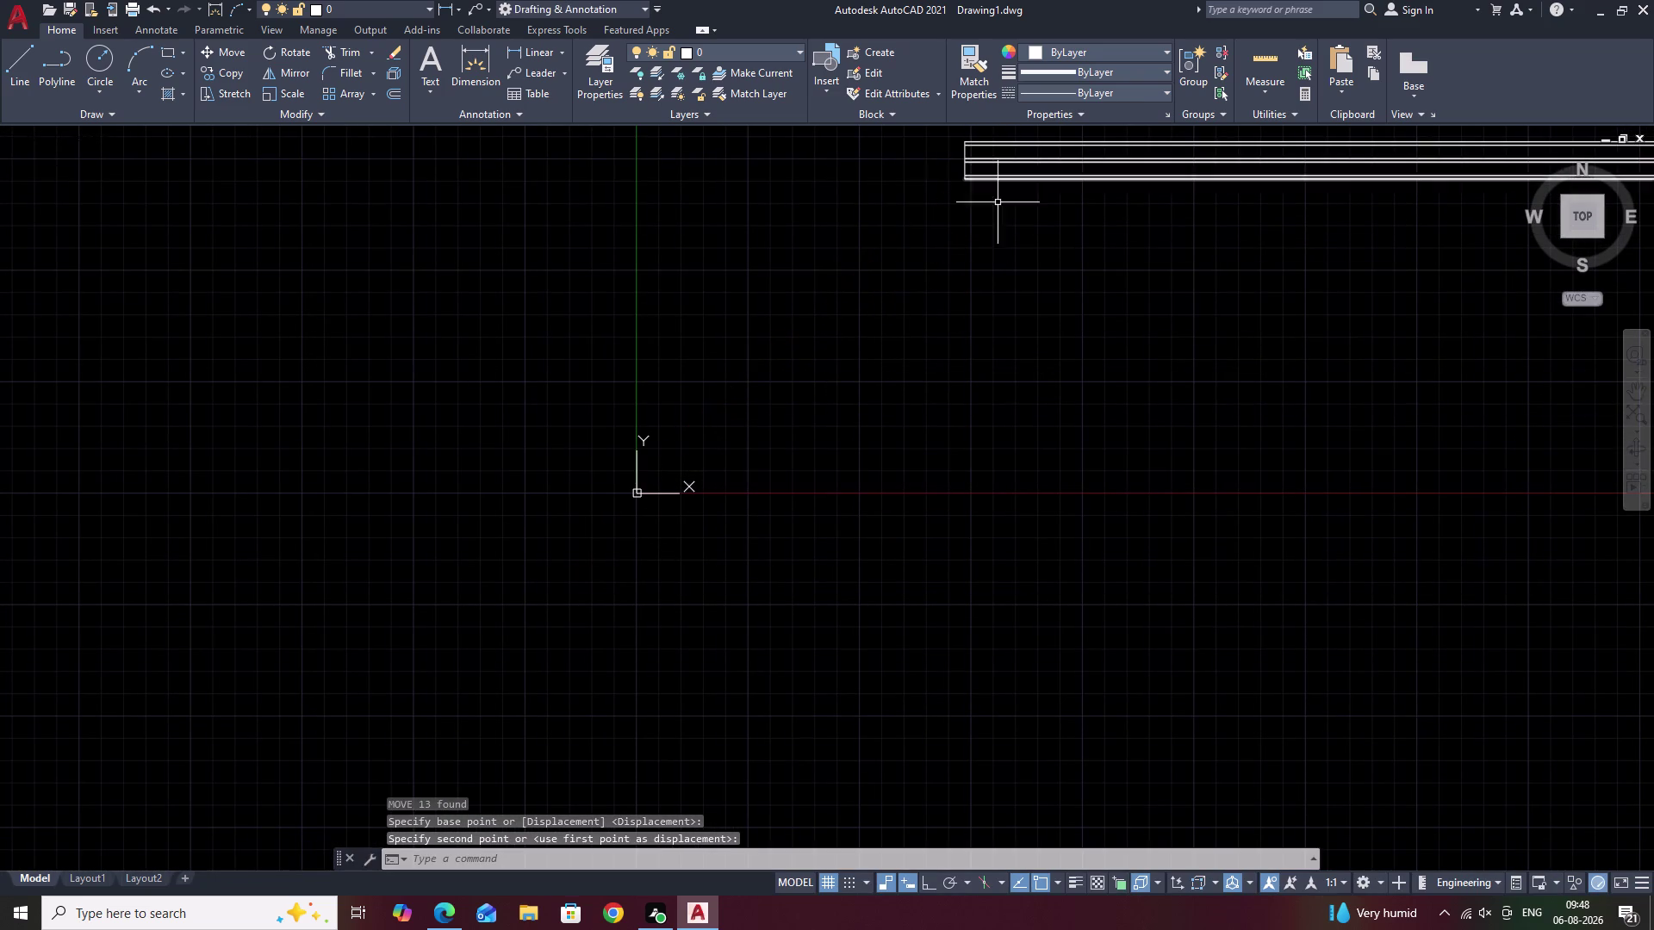
Bring the moved lines into view and clear the pending command.
middle_drag(998, 202, 522, 753)
middle_drag(609, 740, 619, 635)
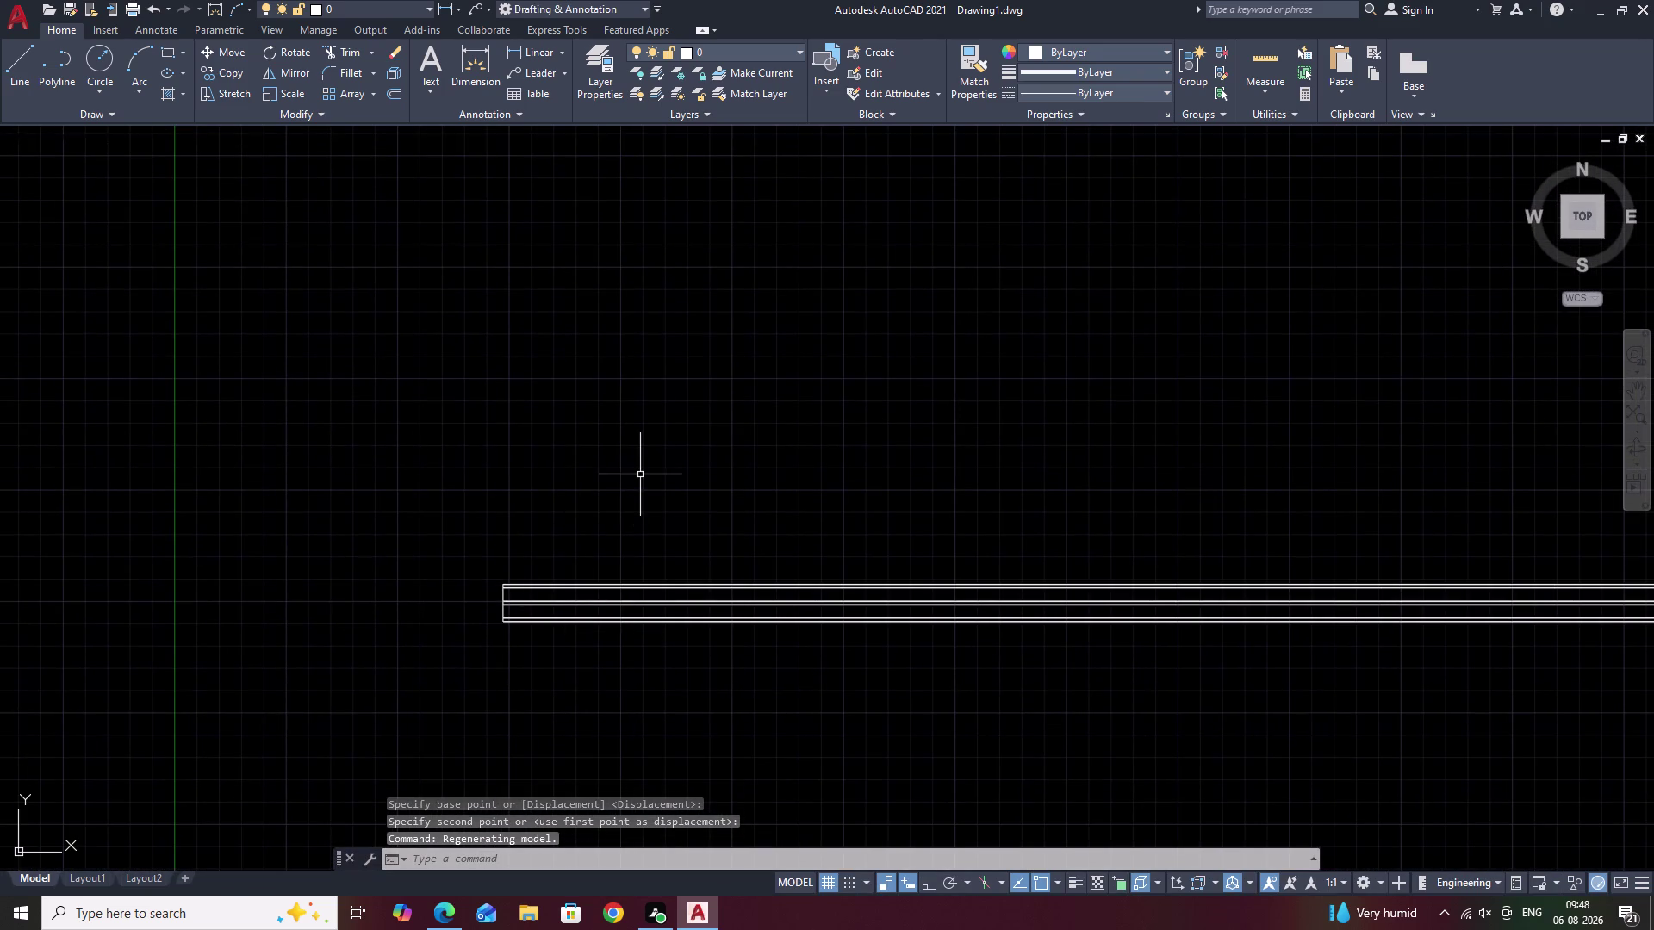
scroll(up, 3)
middle_drag(543, 638, 612, 465)
scroll(up, 3)
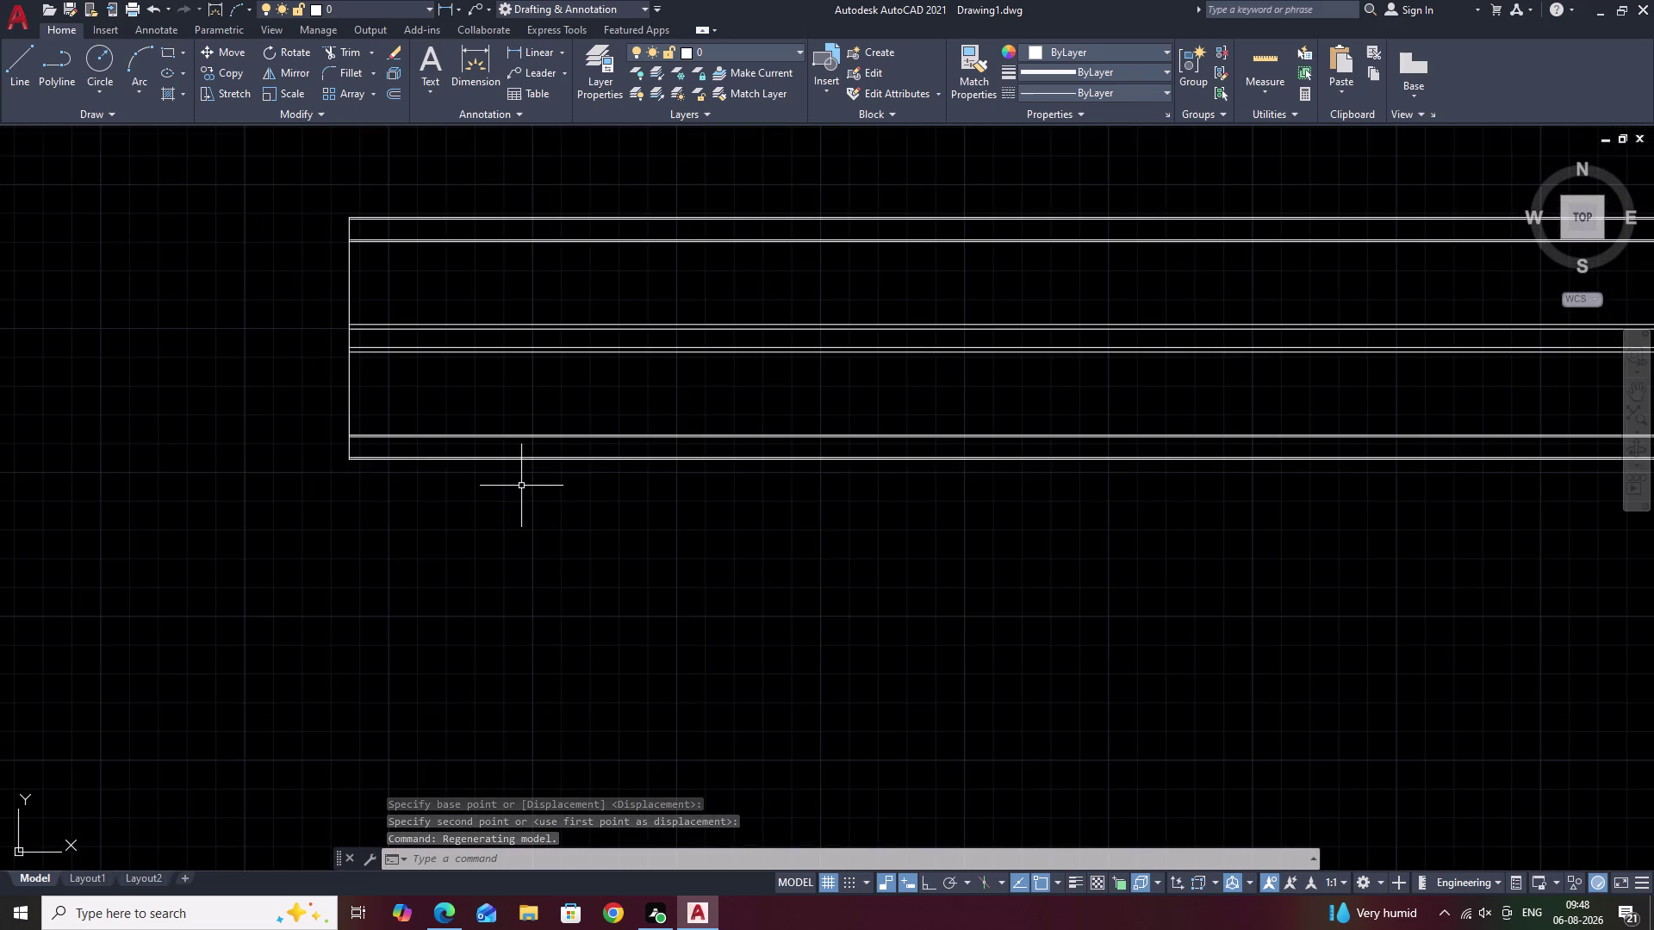
middle_drag(520, 486, 548, 536)
scroll(up, 3)
middle_drag(548, 536, 598, 658)
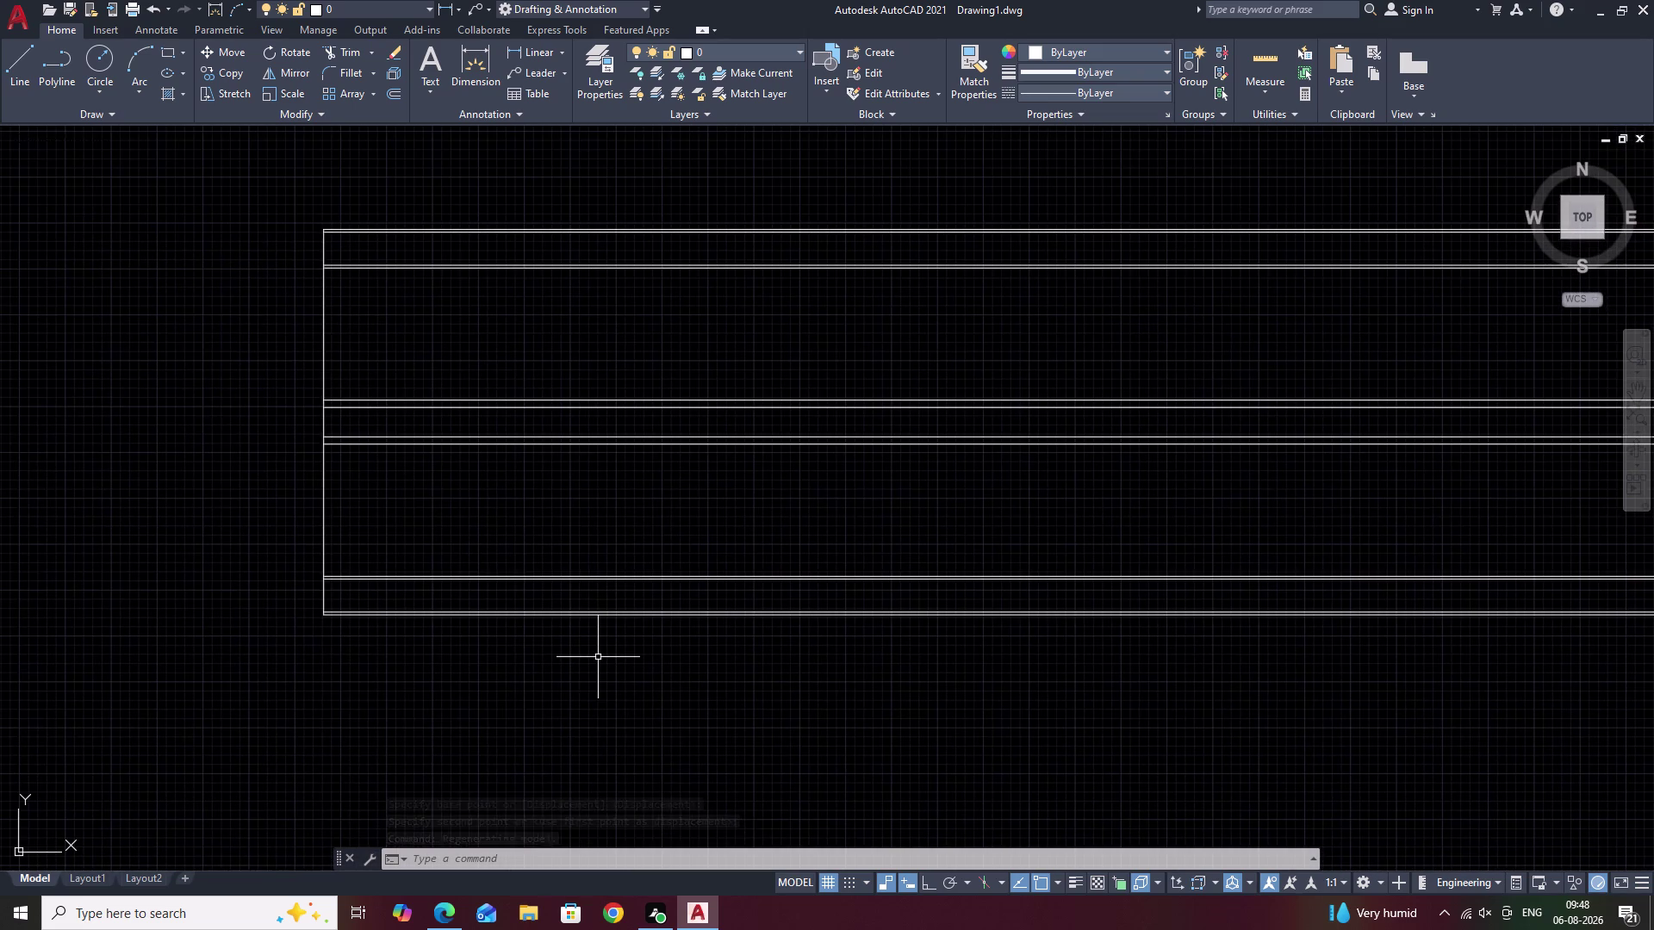
key(Escape)
scroll(up, 3)
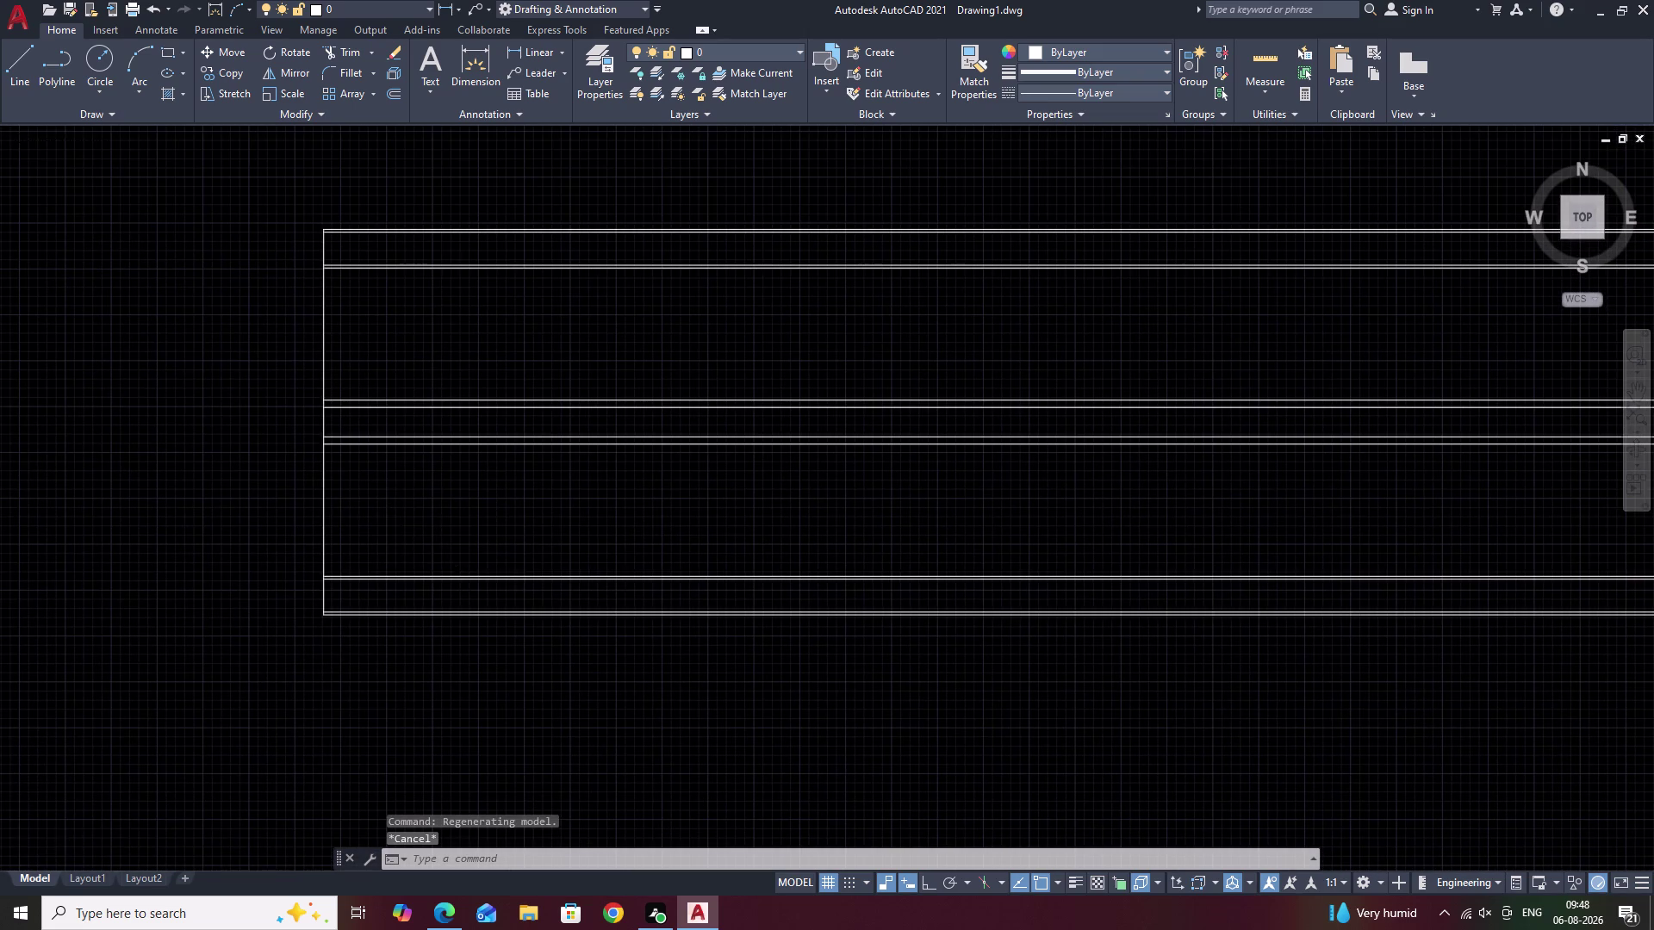
middle_drag(390, 517, 483, 534)
Break the left vertical wall line at its first two stair-line intersections.
key(b)
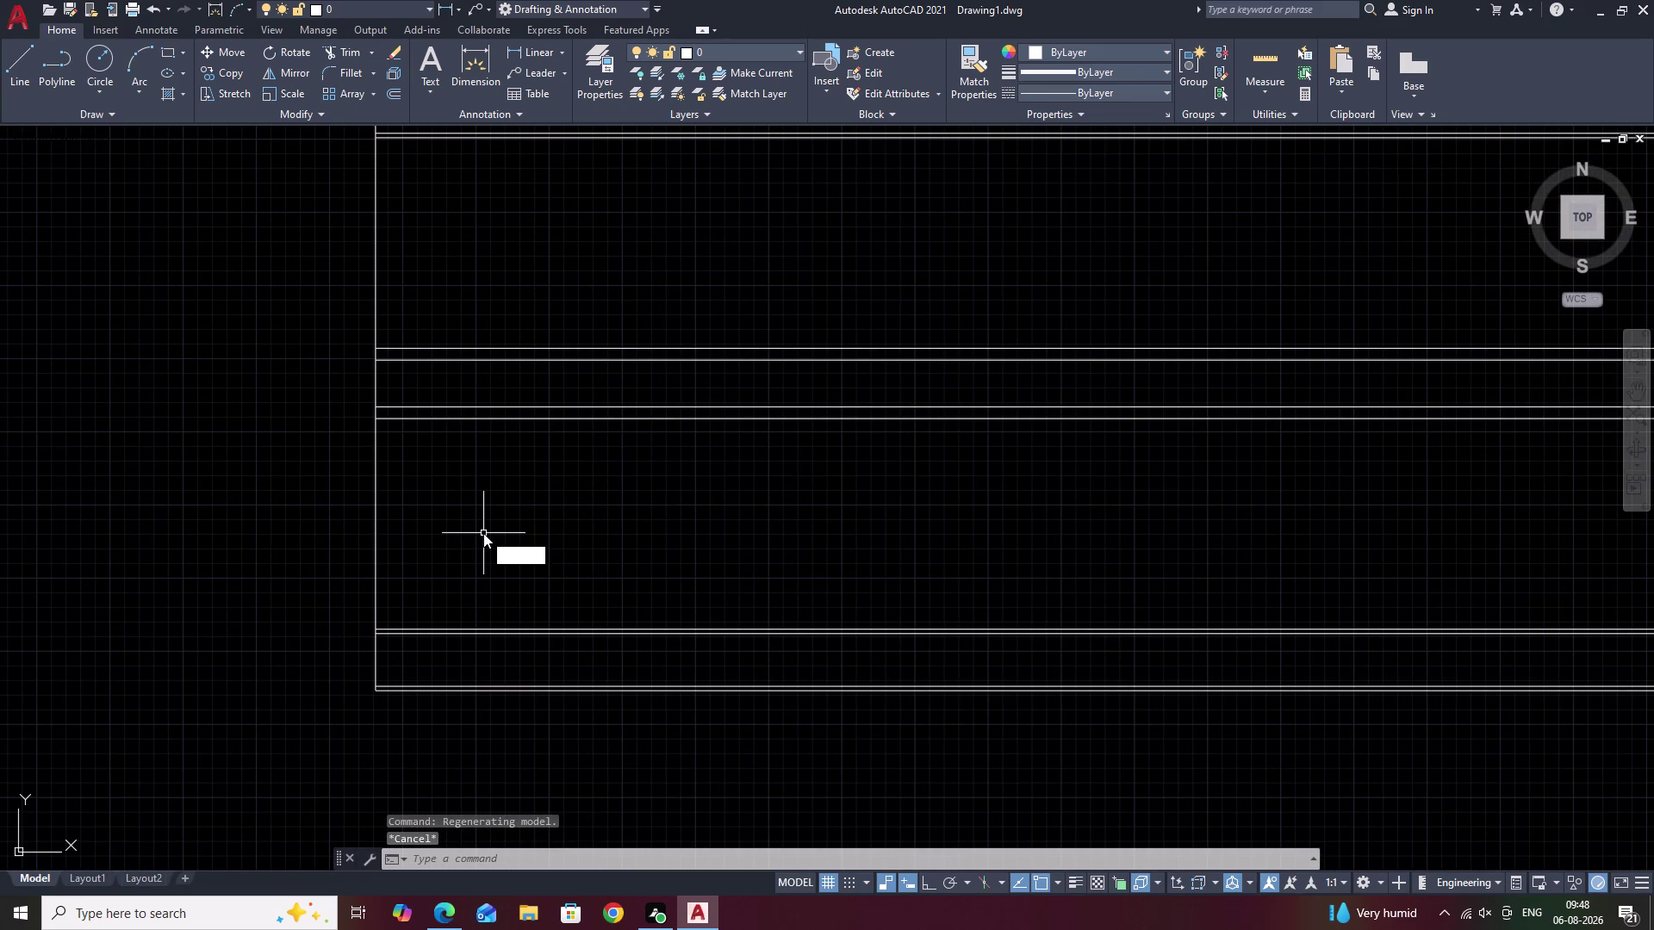
key(r)
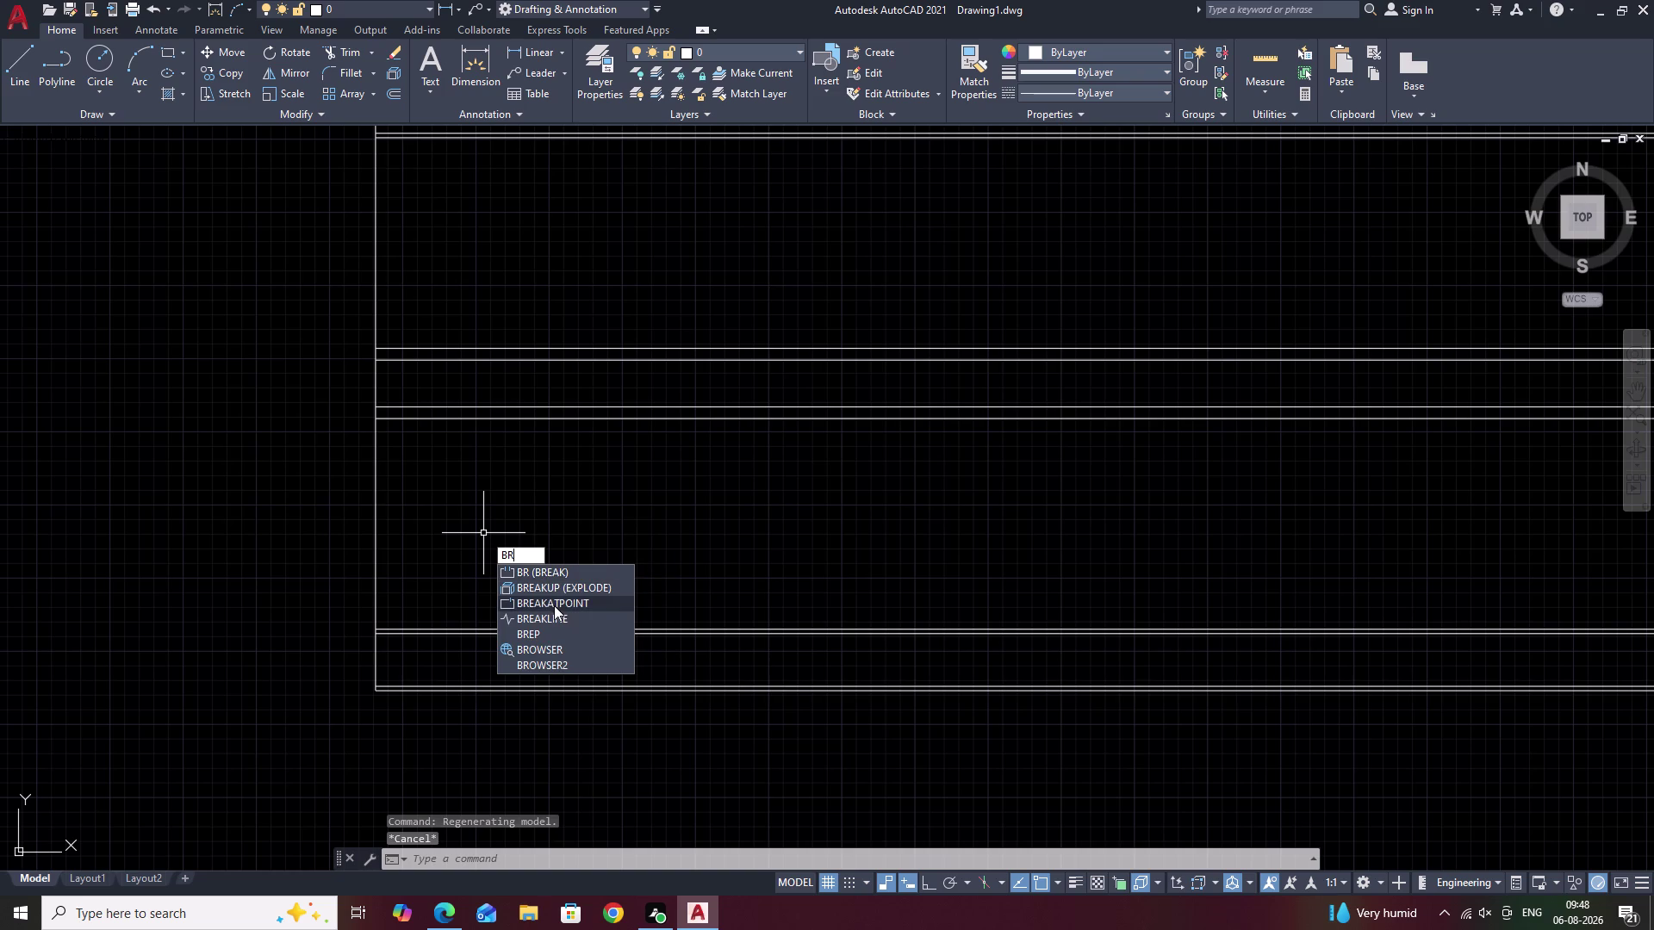
click(554, 606)
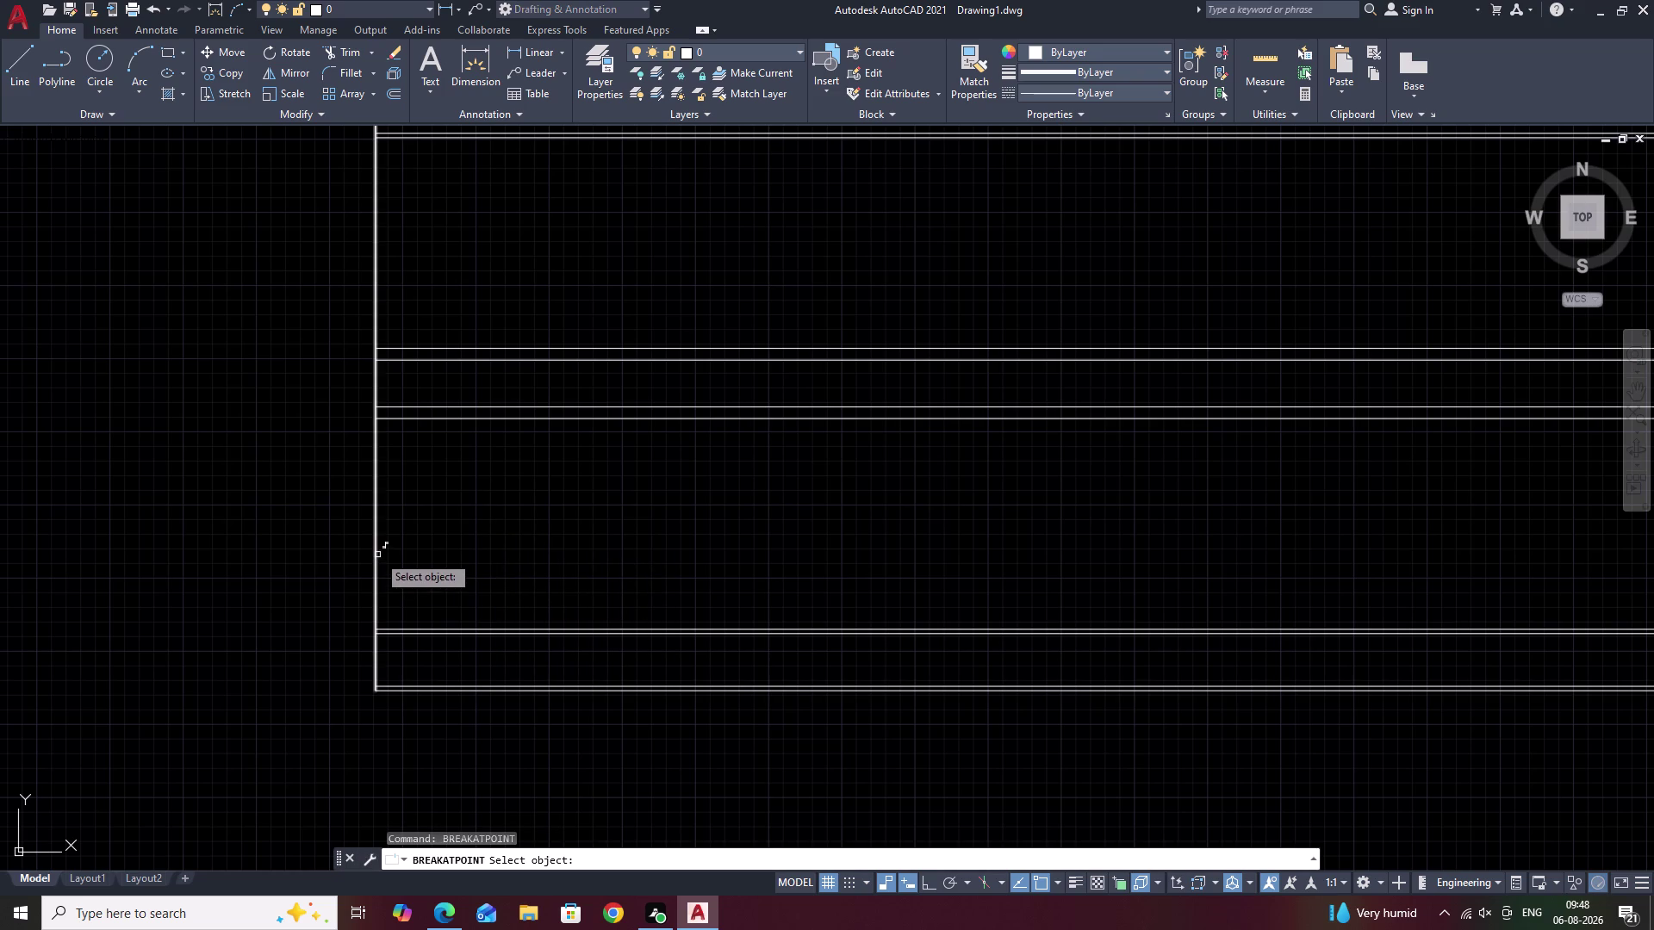
click(377, 555)
scroll(up, 3)
click(354, 640)
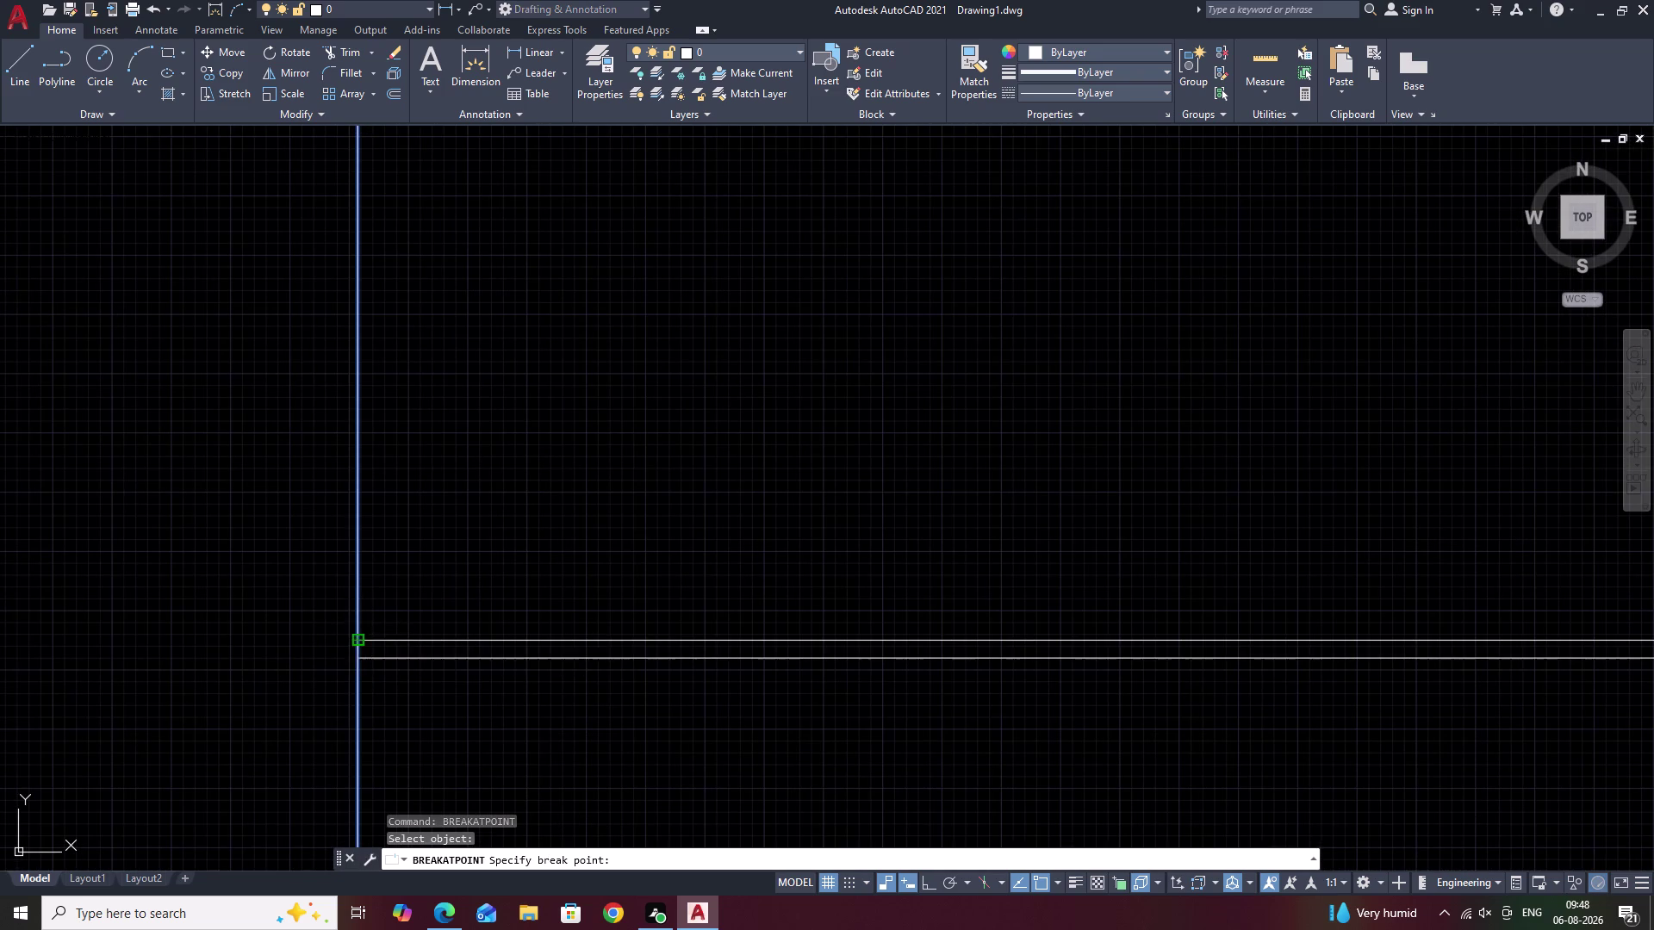
scroll(down, 3)
middle_drag(487, 465, 654, 699)
key(space)
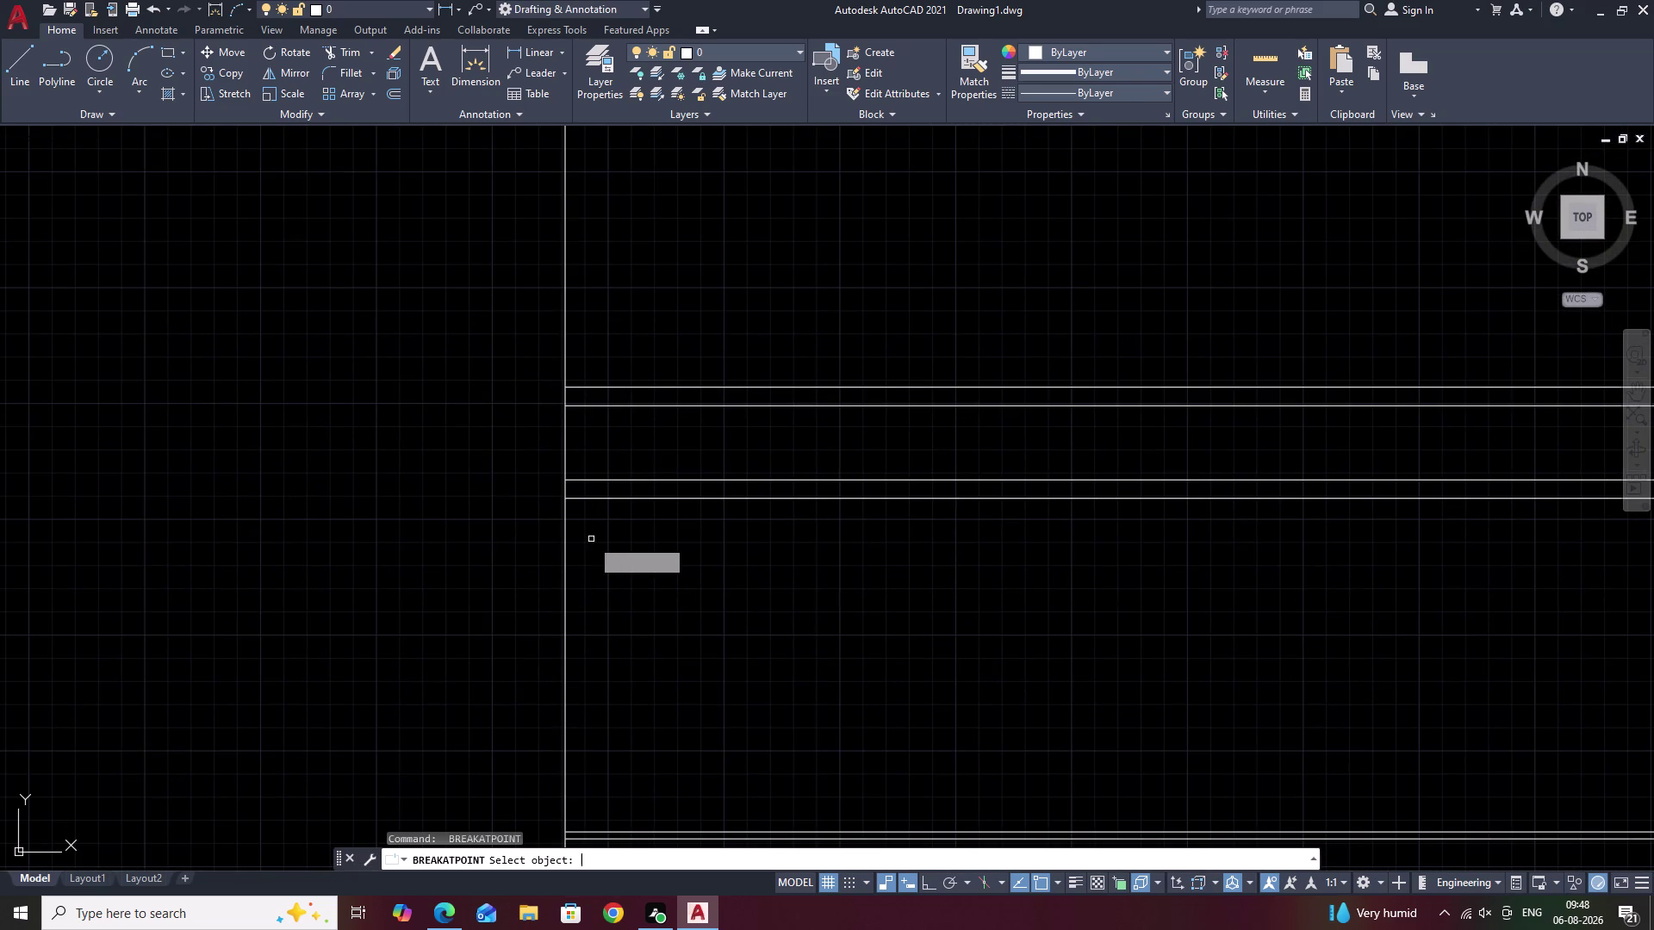
click(565, 532)
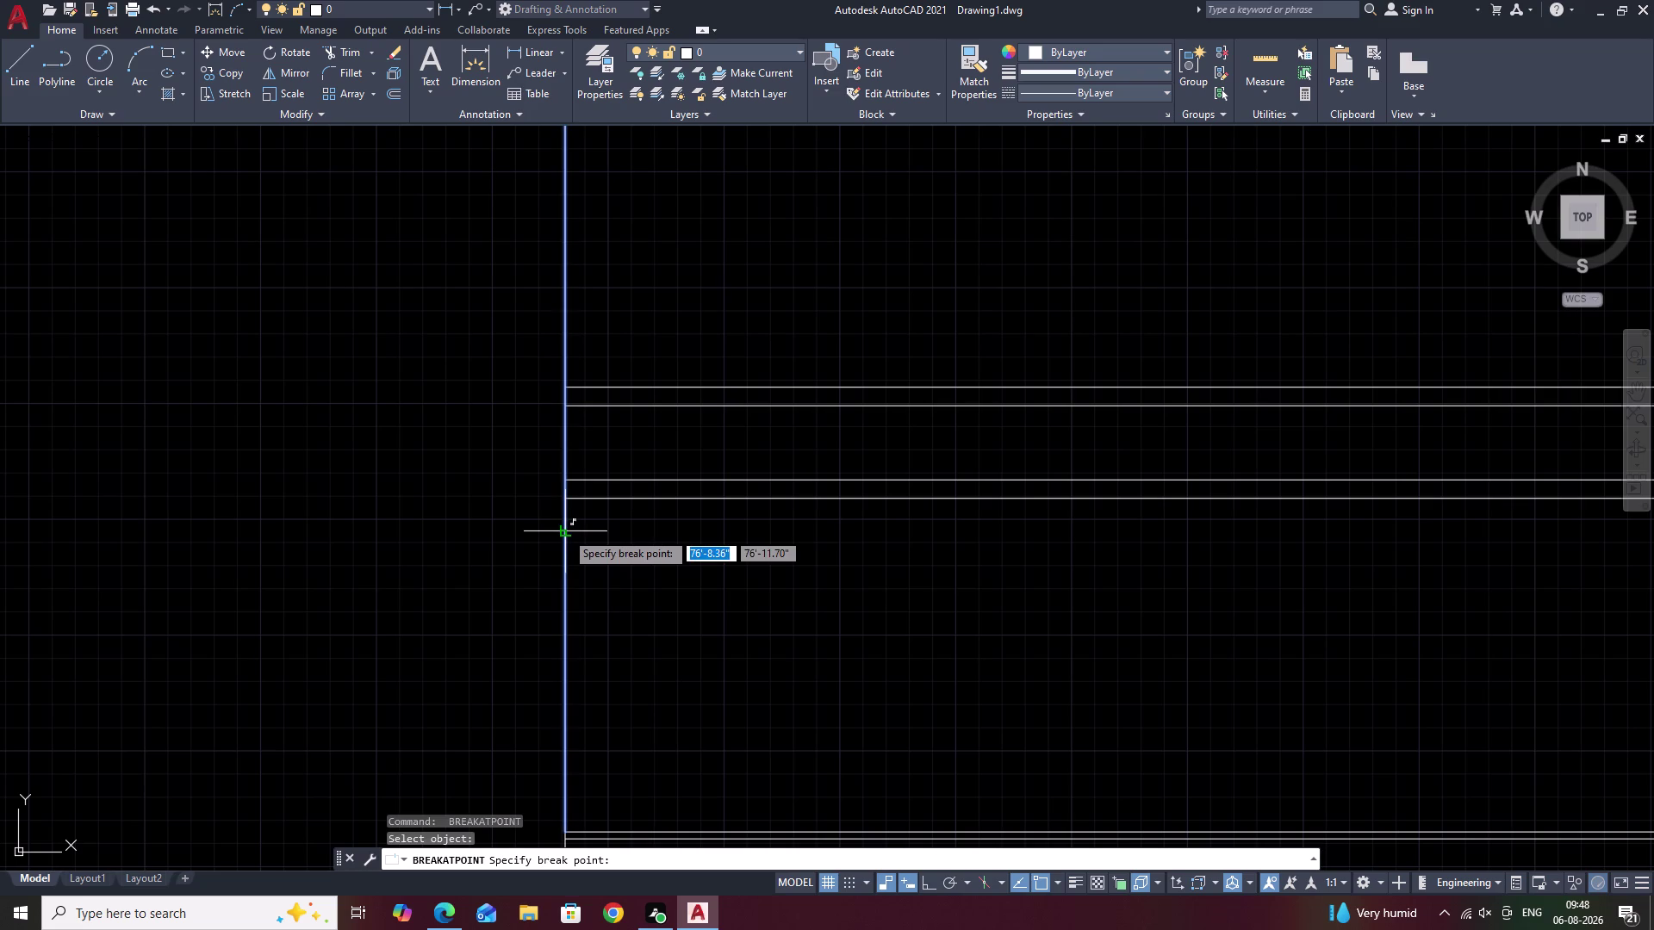
scroll(up, 3)
click(549, 523)
scroll(down, 3)
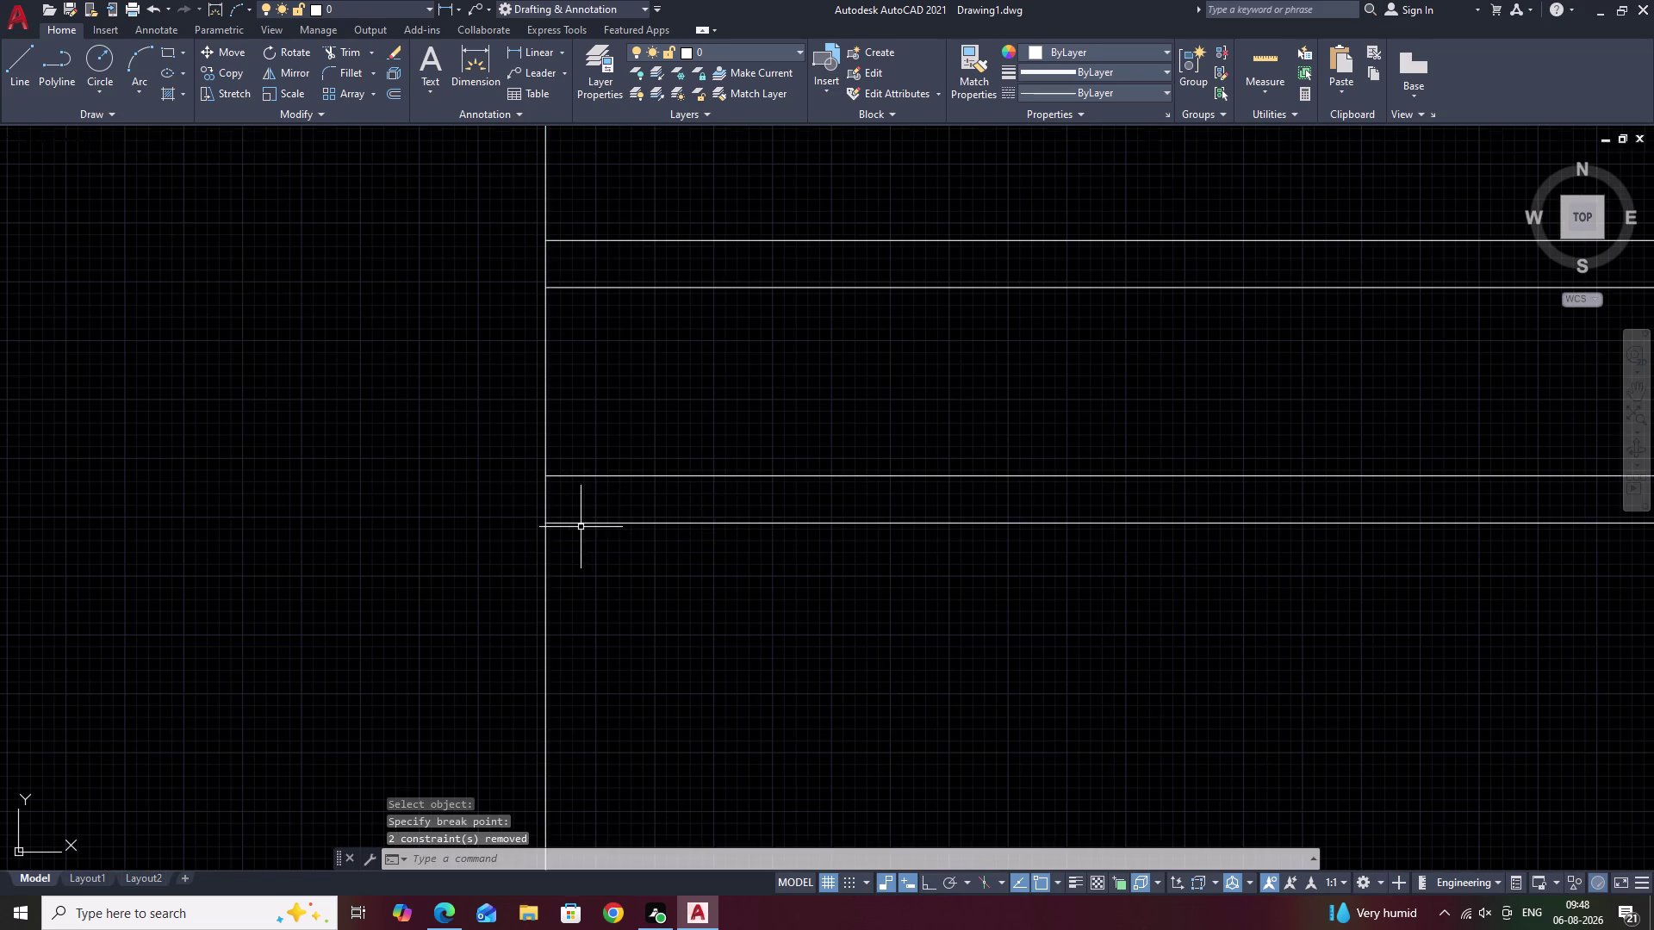
middle_drag(695, 431, 702, 651)
Break the wall line at two more intersections, then end breaking.
key(space)
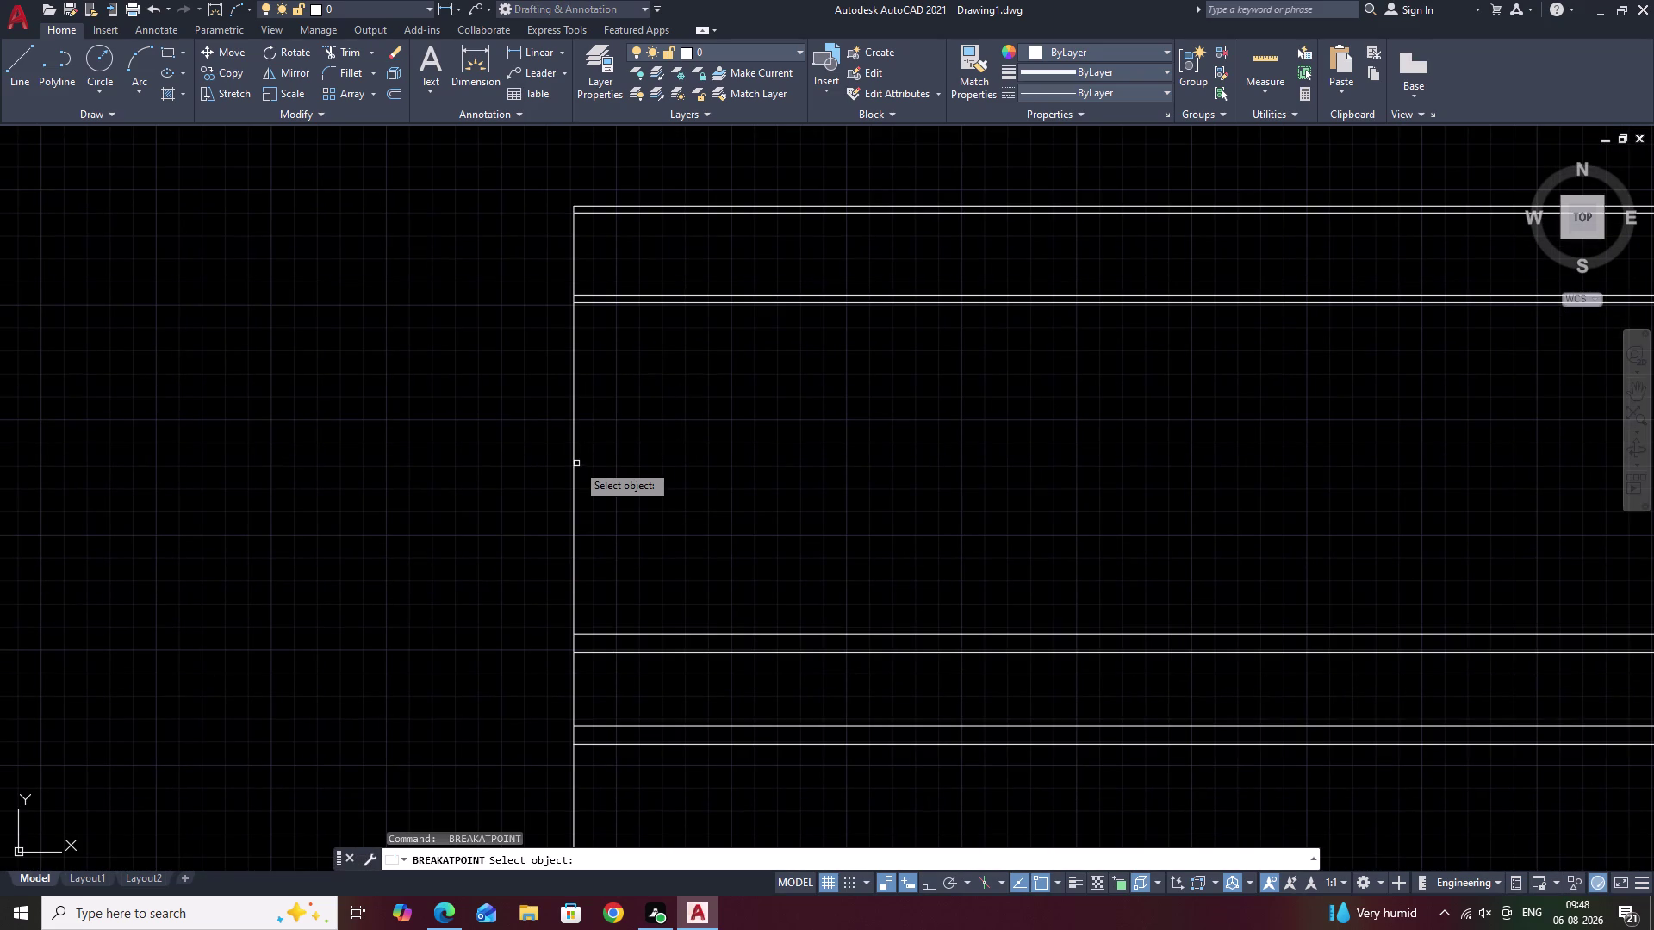
click(570, 470)
click(574, 469)
scroll(up, 3)
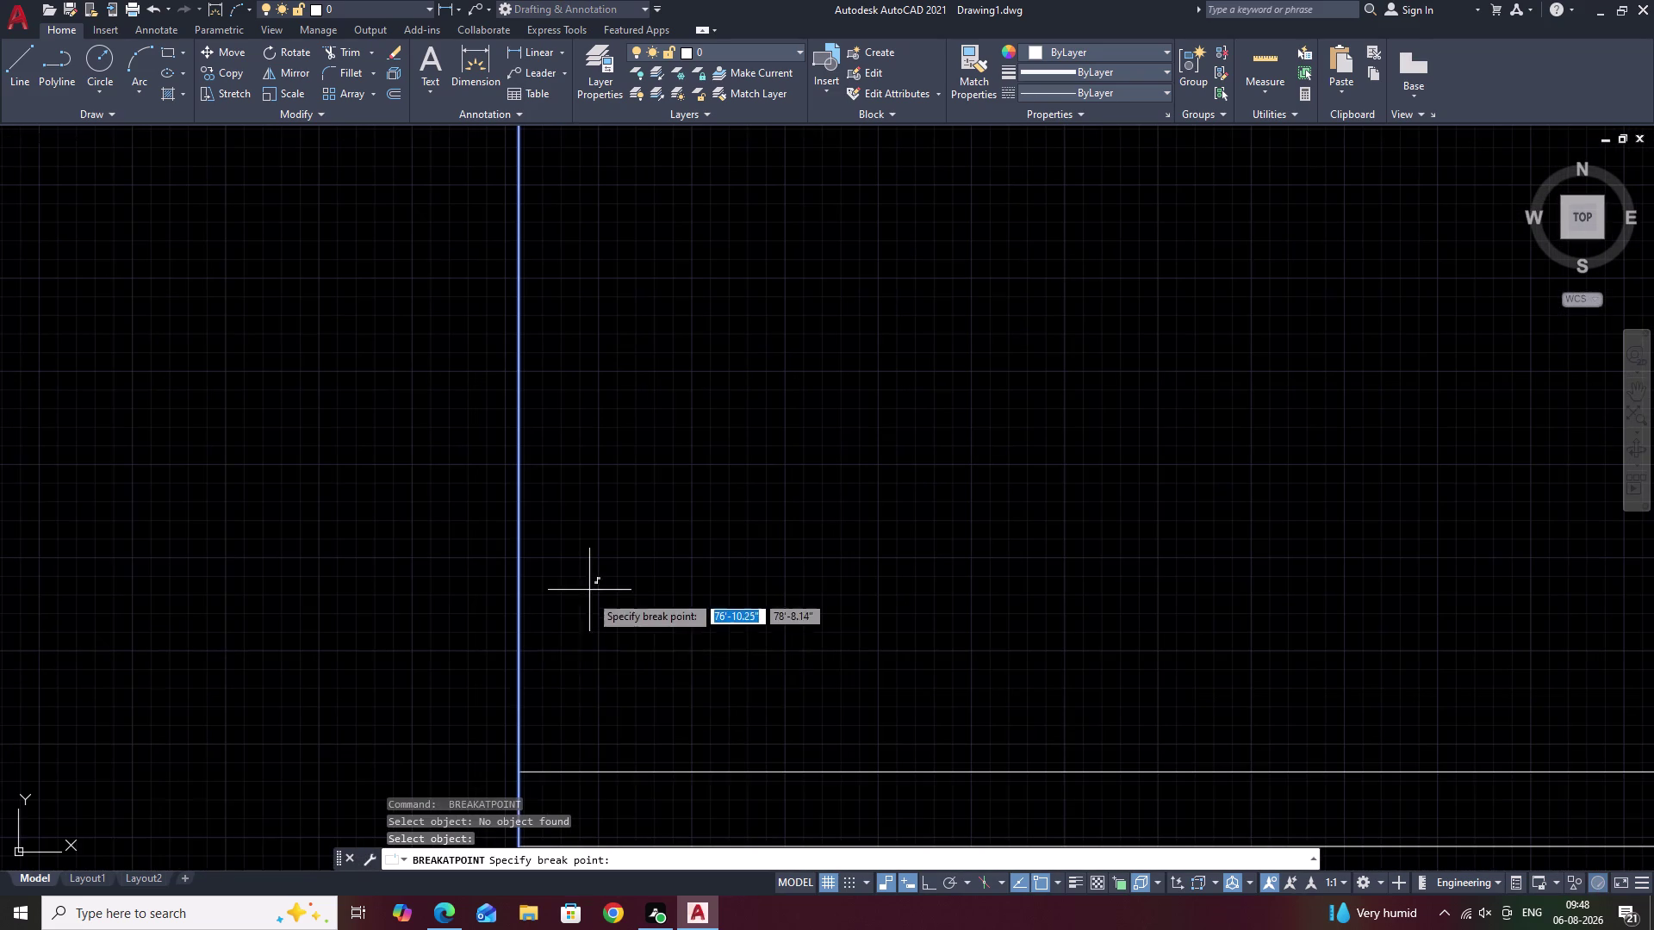
click(516, 773)
scroll(down, 3)
middle_drag(648, 375, 652, 540)
scroll(down, 3)
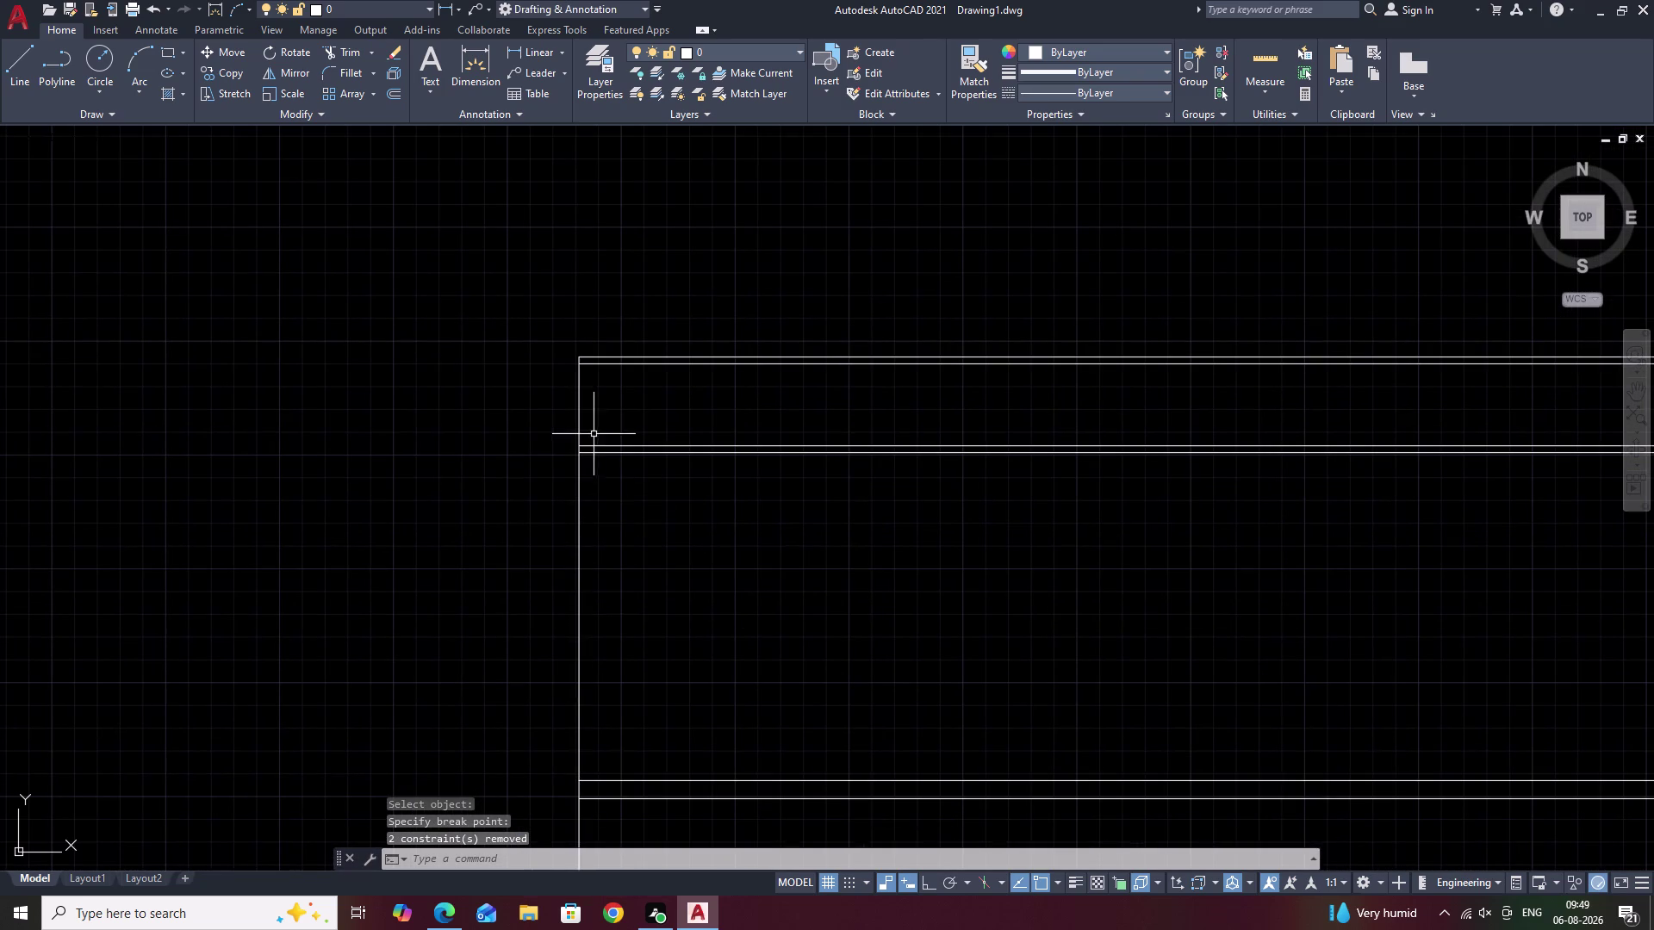
key(space)
click(579, 475)
scroll(up, 3)
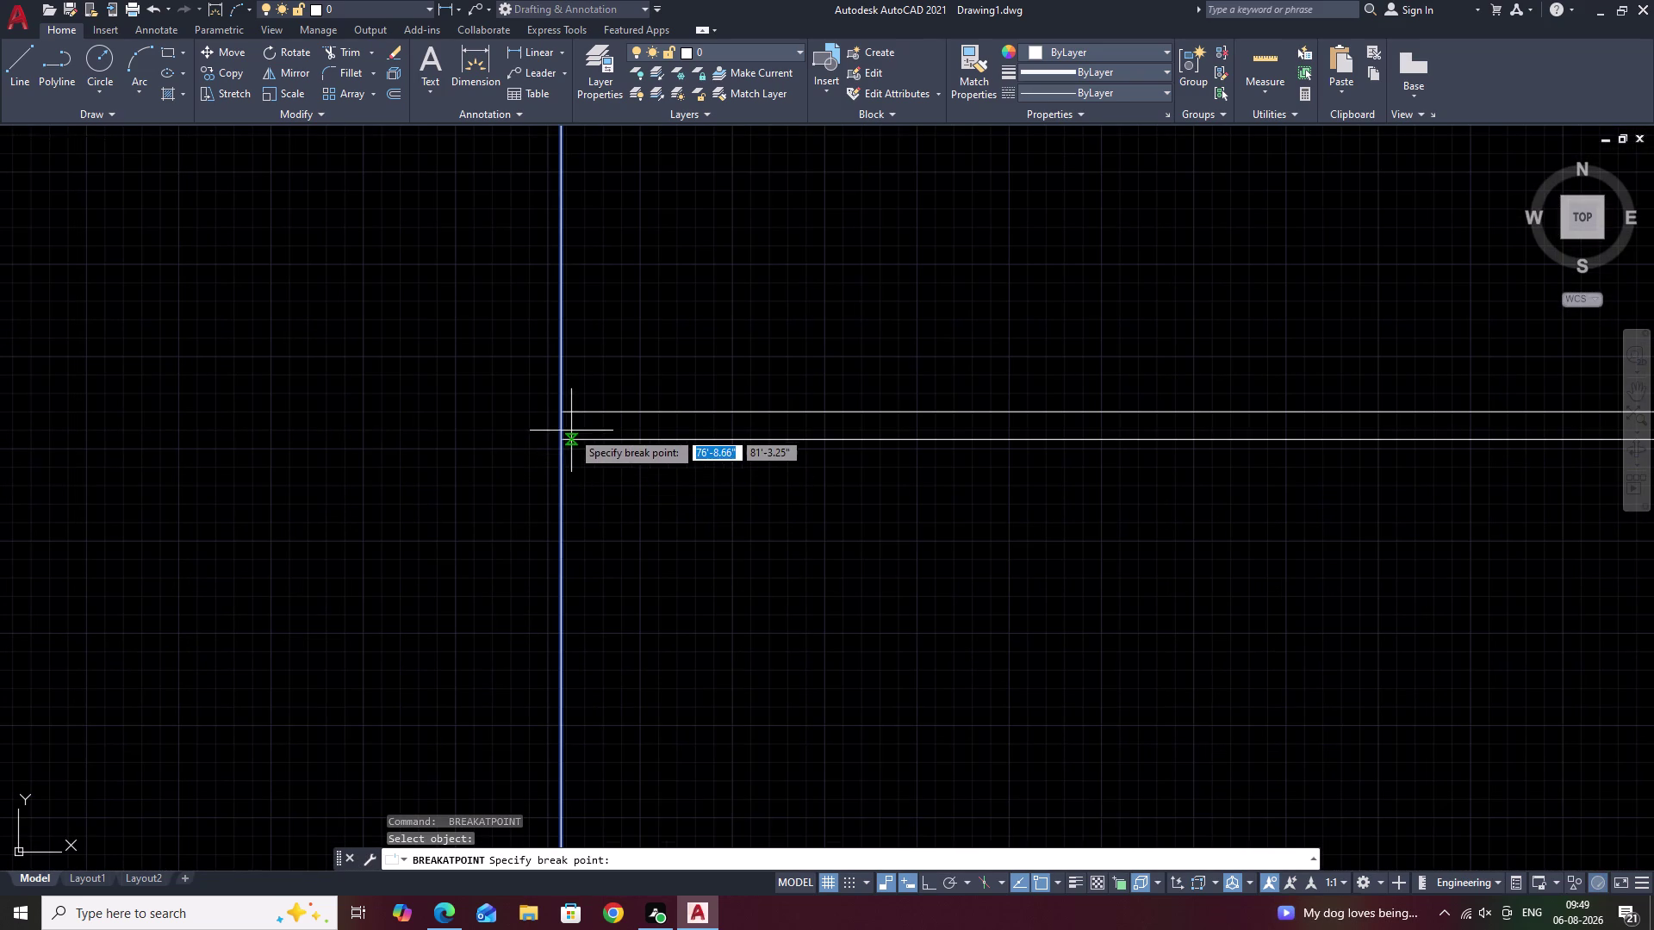
click(566, 440)
scroll(down, 3)
key(Escape)
scroll(down, 3)
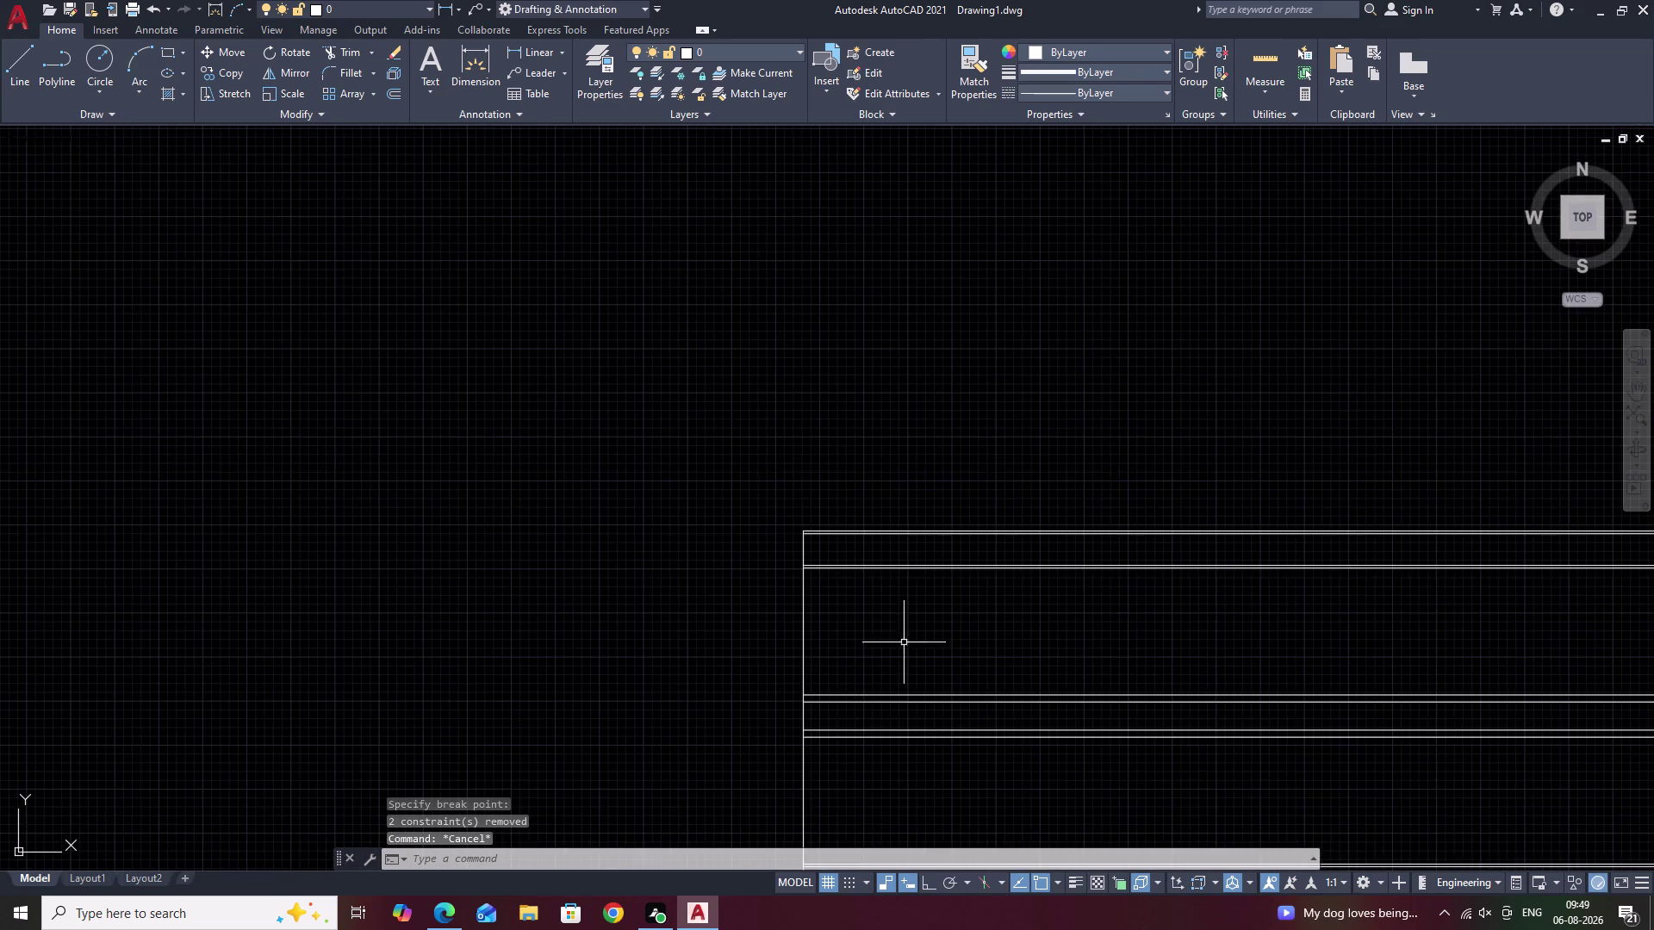
middle_drag(904, 643, 841, 498)
Offset the upper left vertical wall segment 3' to the right.
text(O)
key(space)
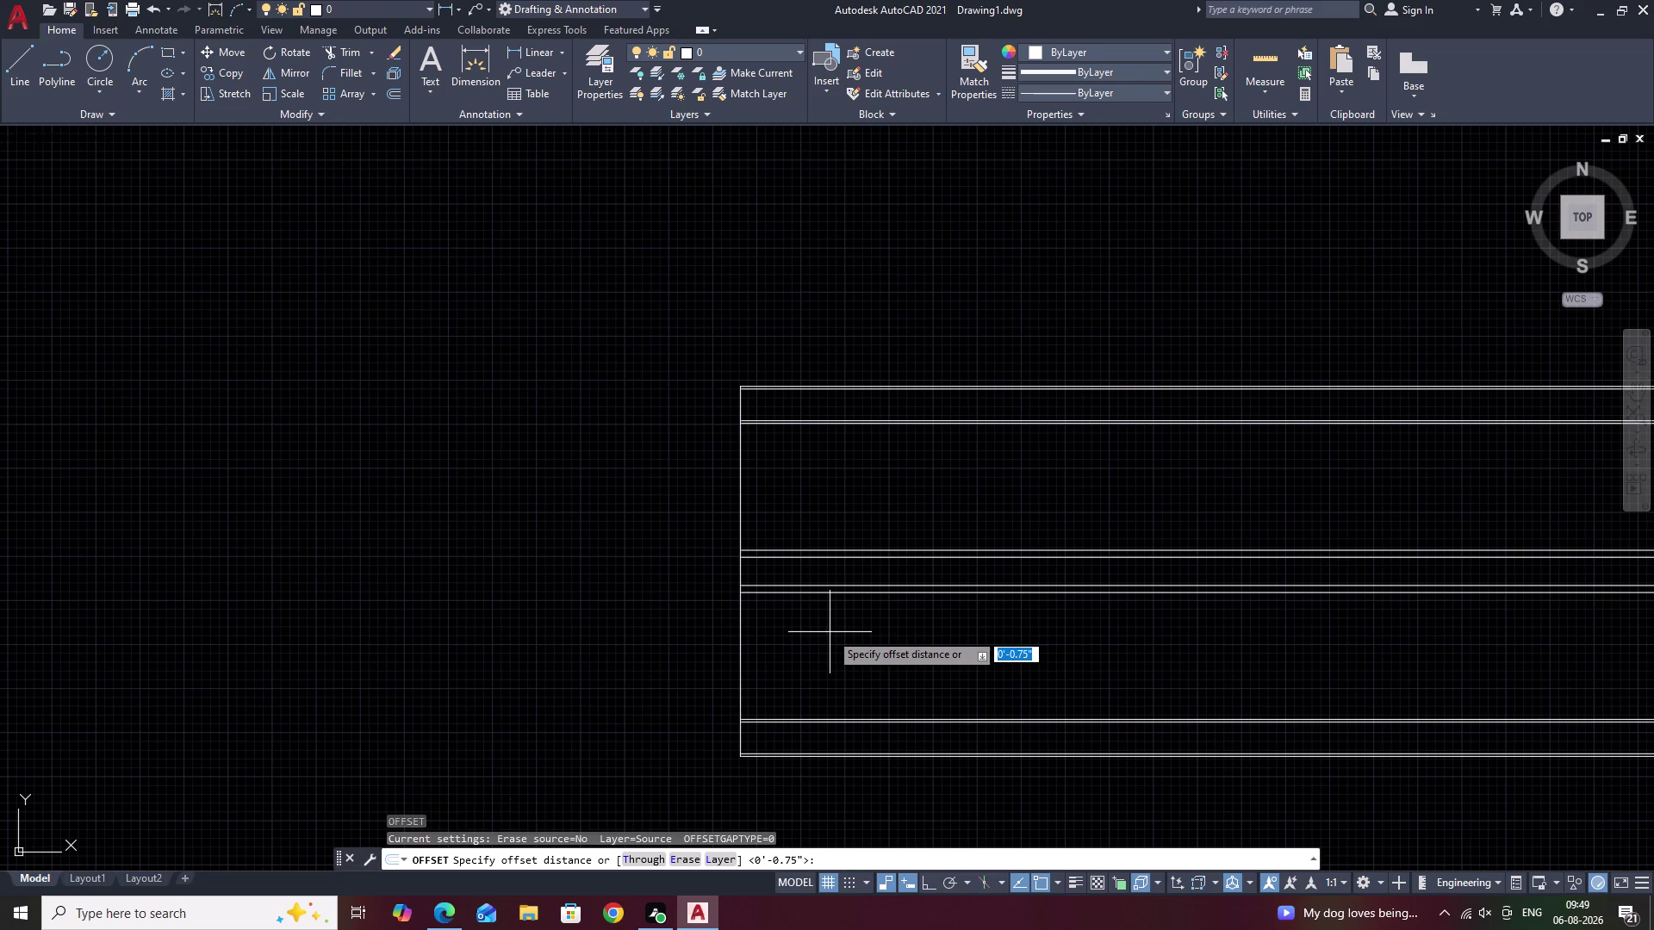
text(3')
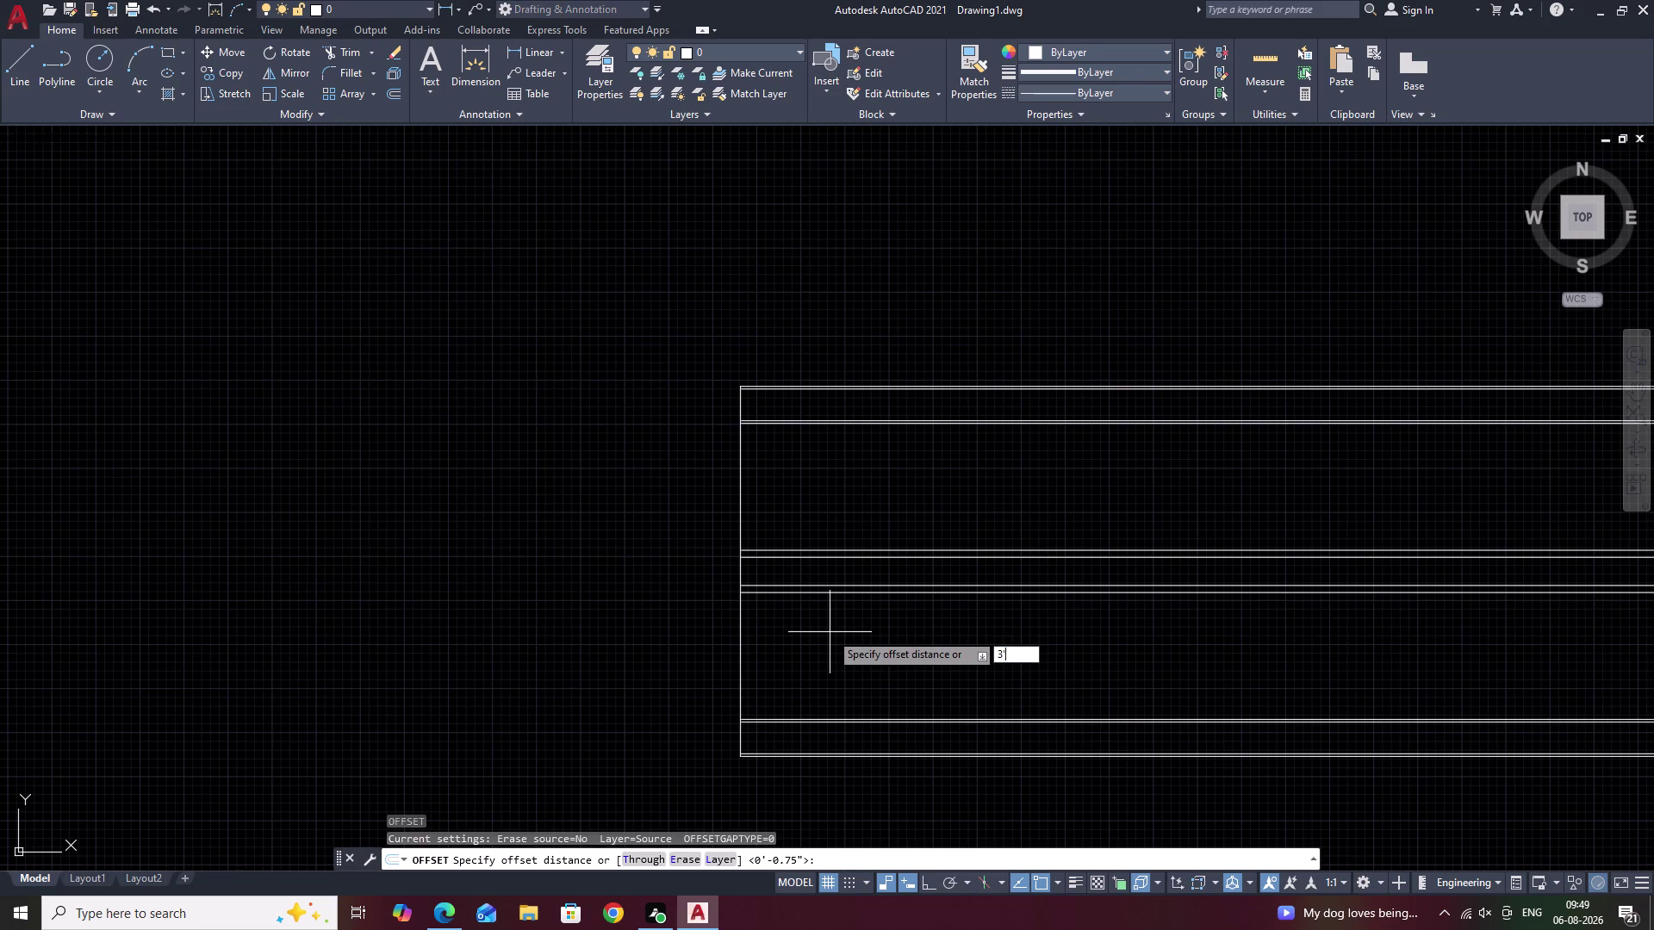
key(space)
scroll(up, 3)
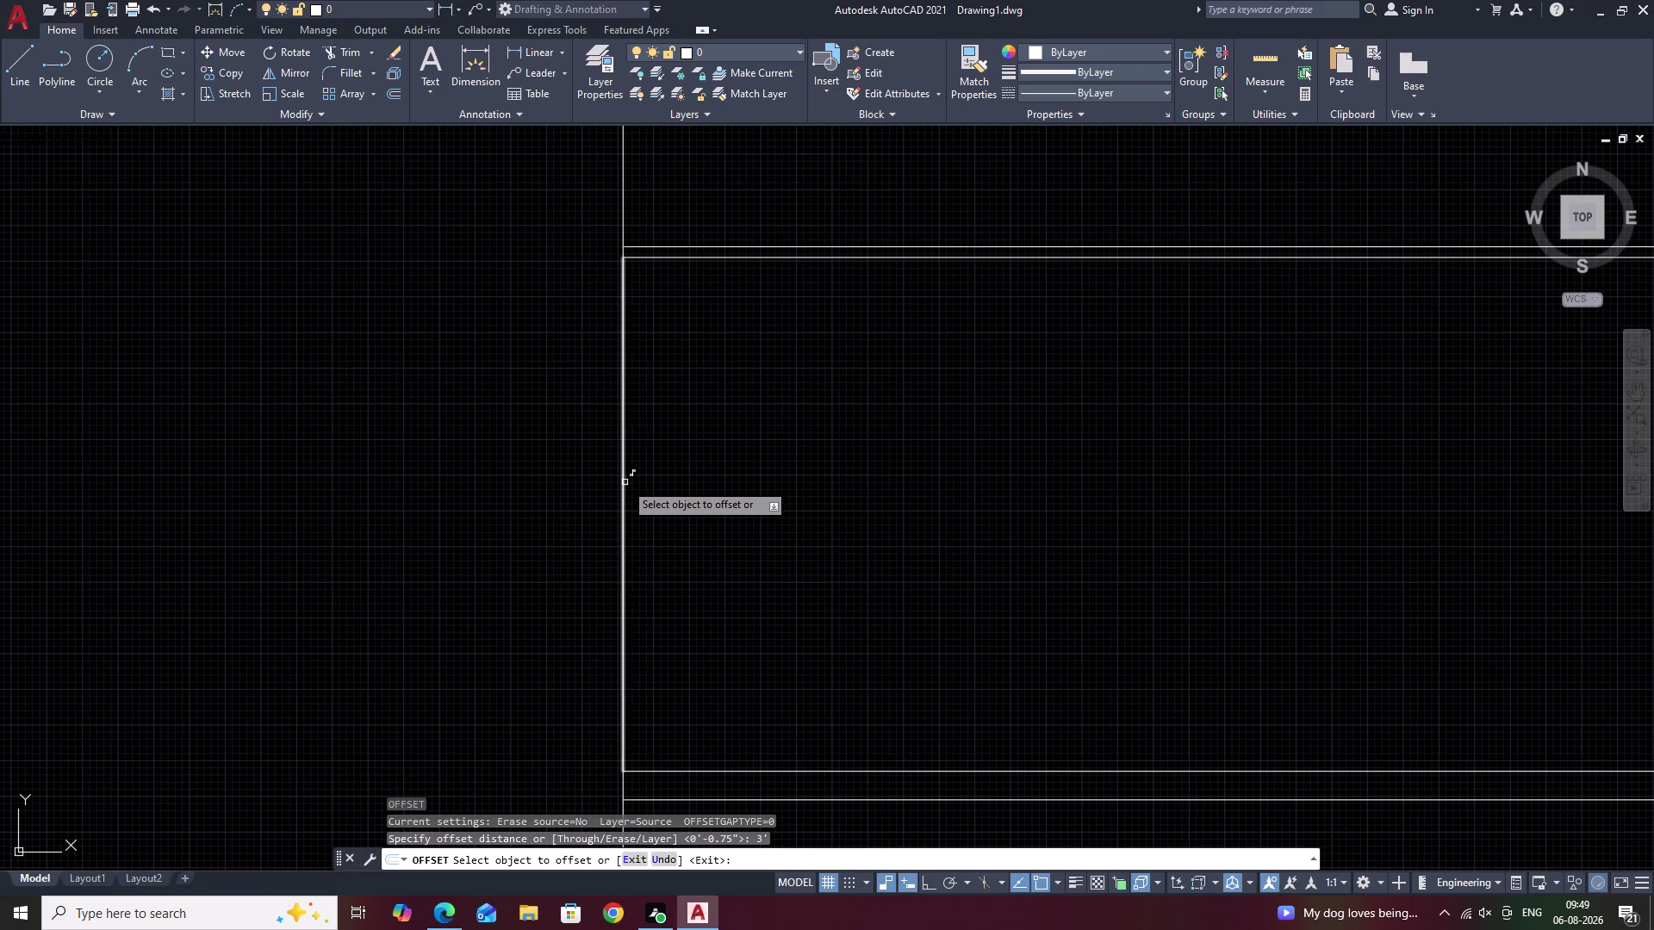
click(624, 483)
click(942, 478)
middle_drag(950, 559, 964, 227)
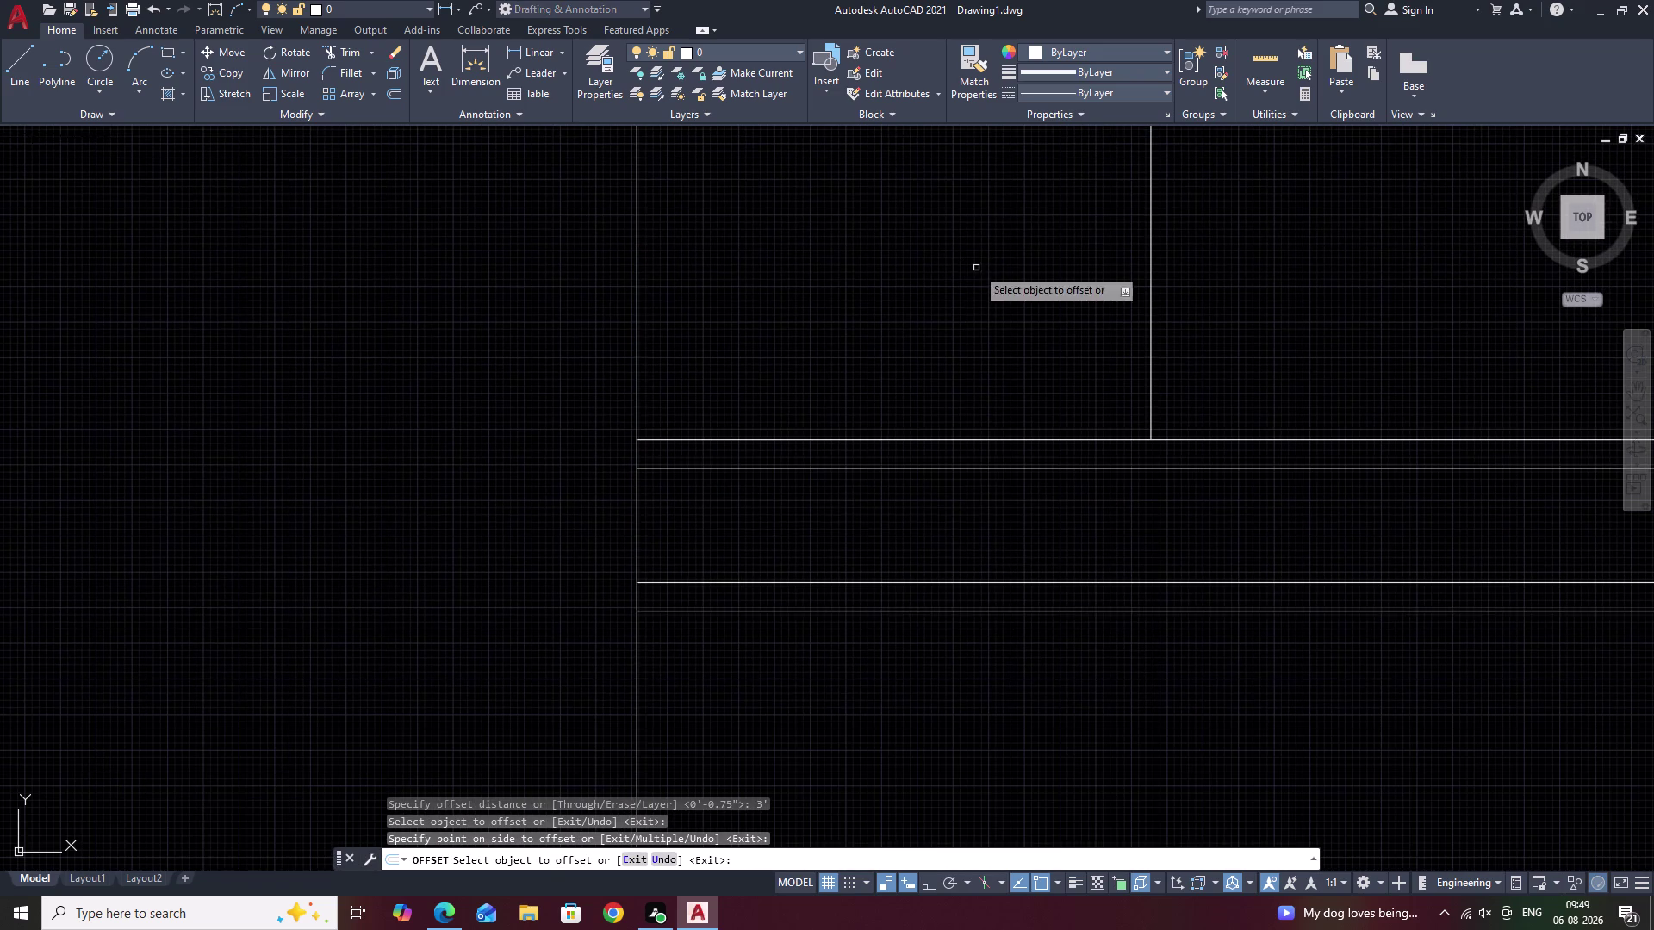
click(637, 693)
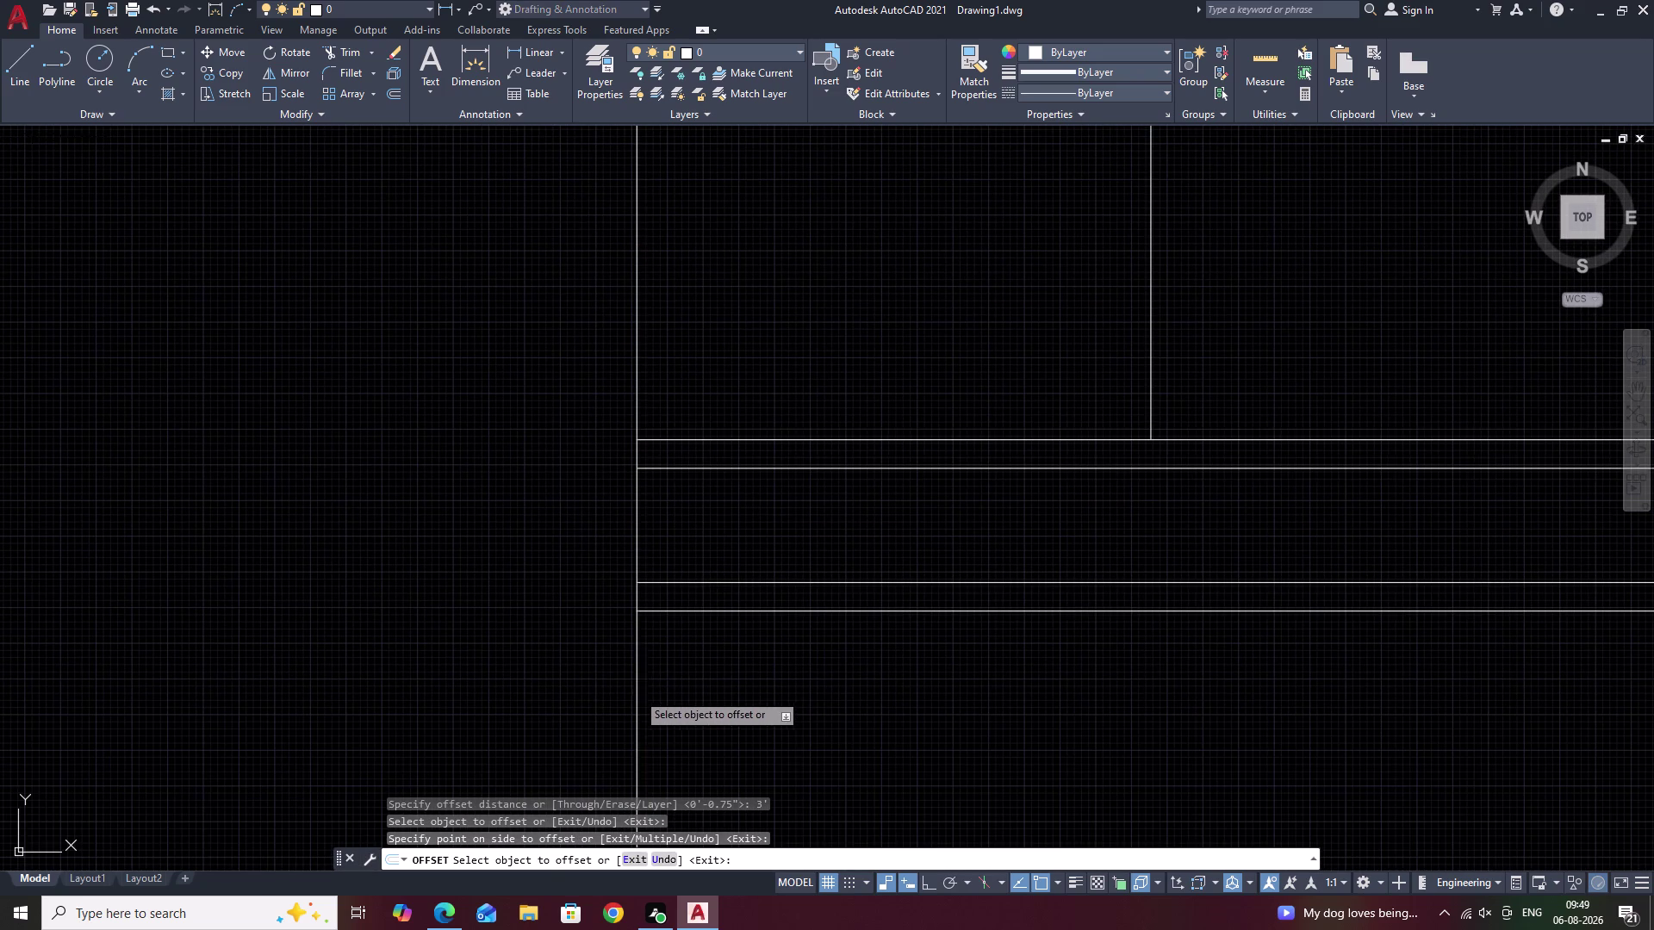